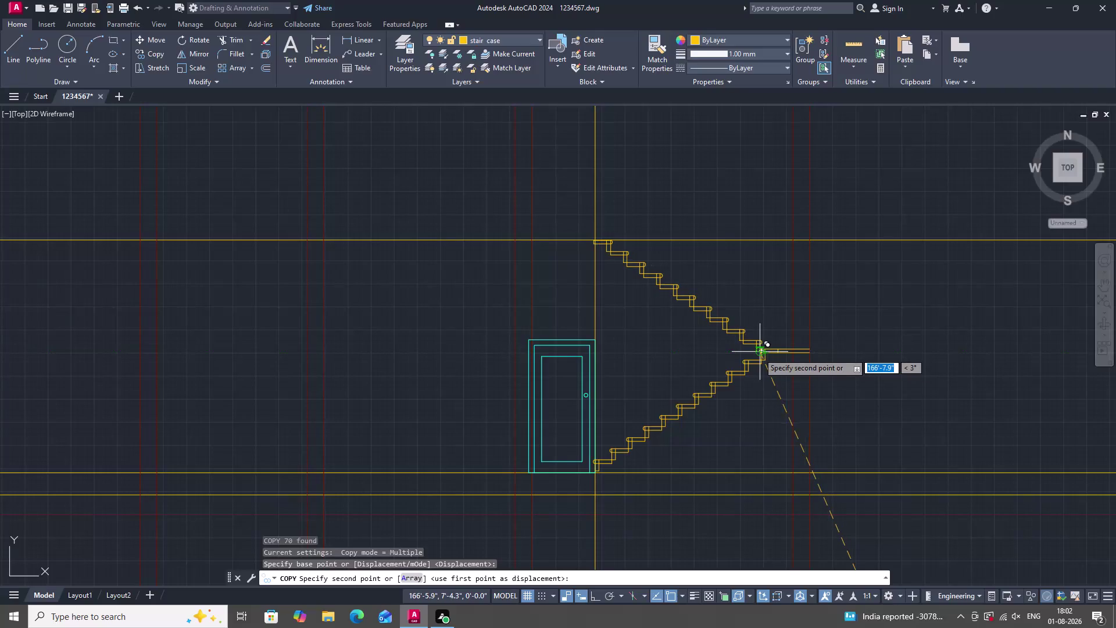
Place the copied stair steps at the landing center point and end the copy.
scroll(up, 3)
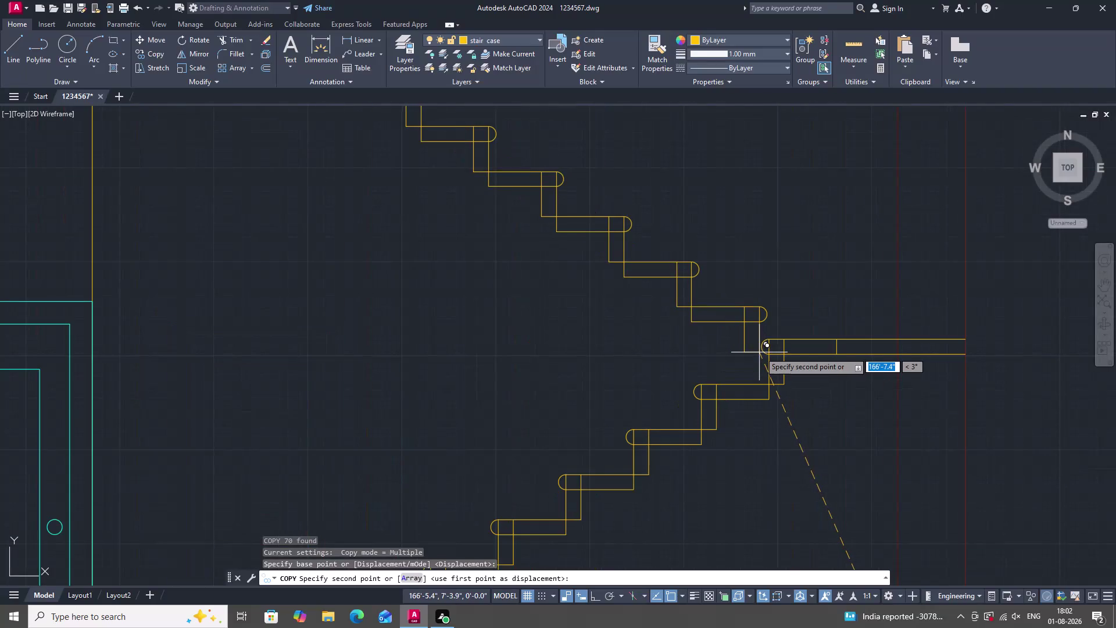
scroll(down, 3)
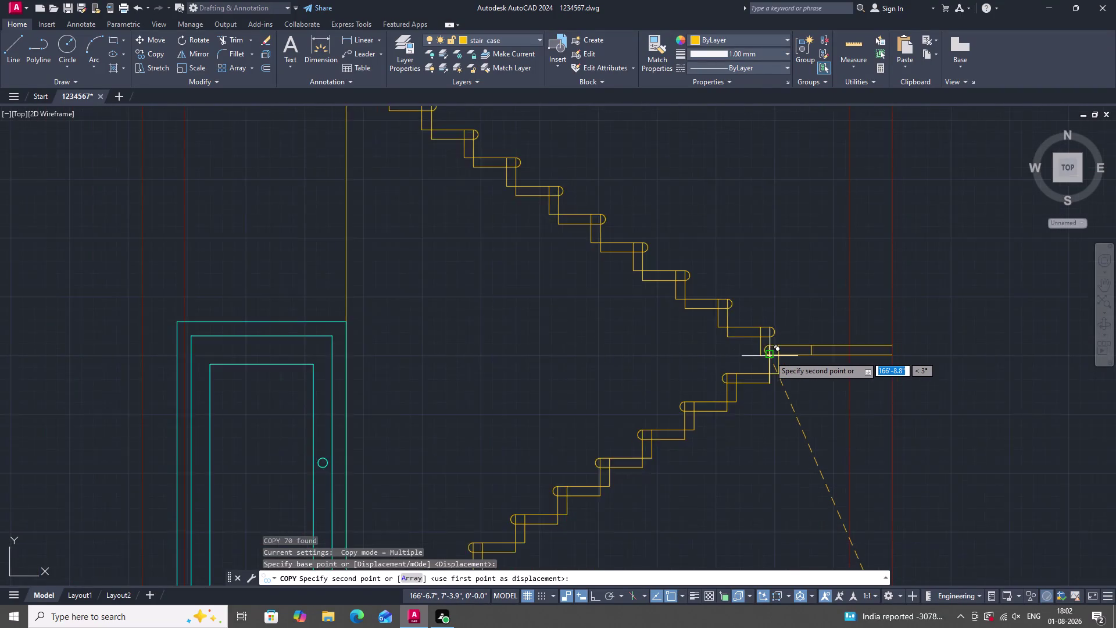
scroll(down, 3)
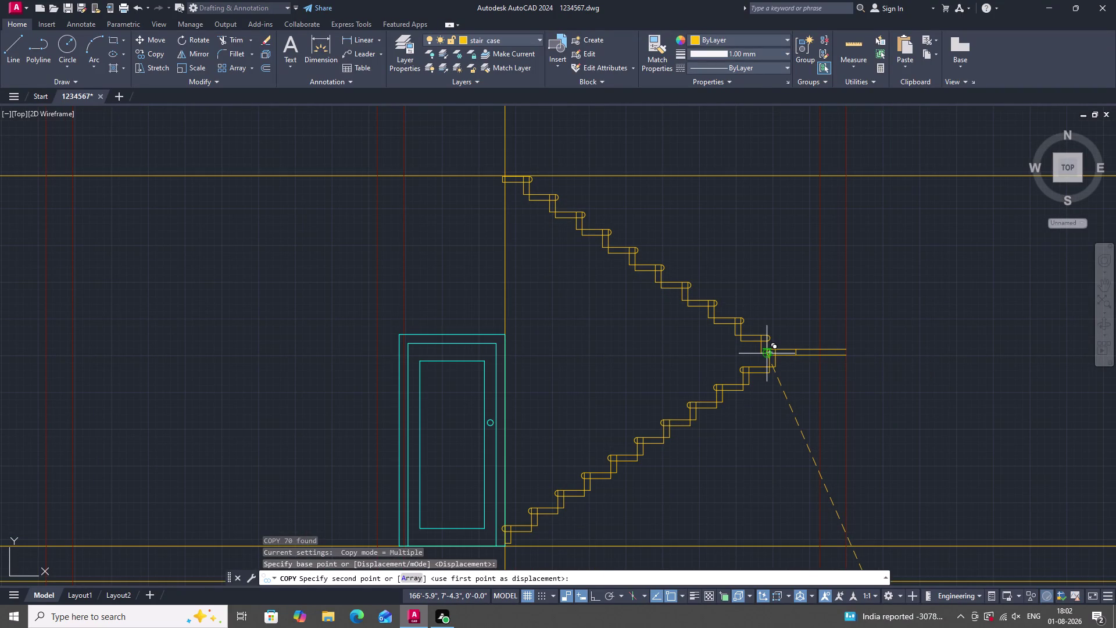
scroll(up, 3)
scroll(down, 3)
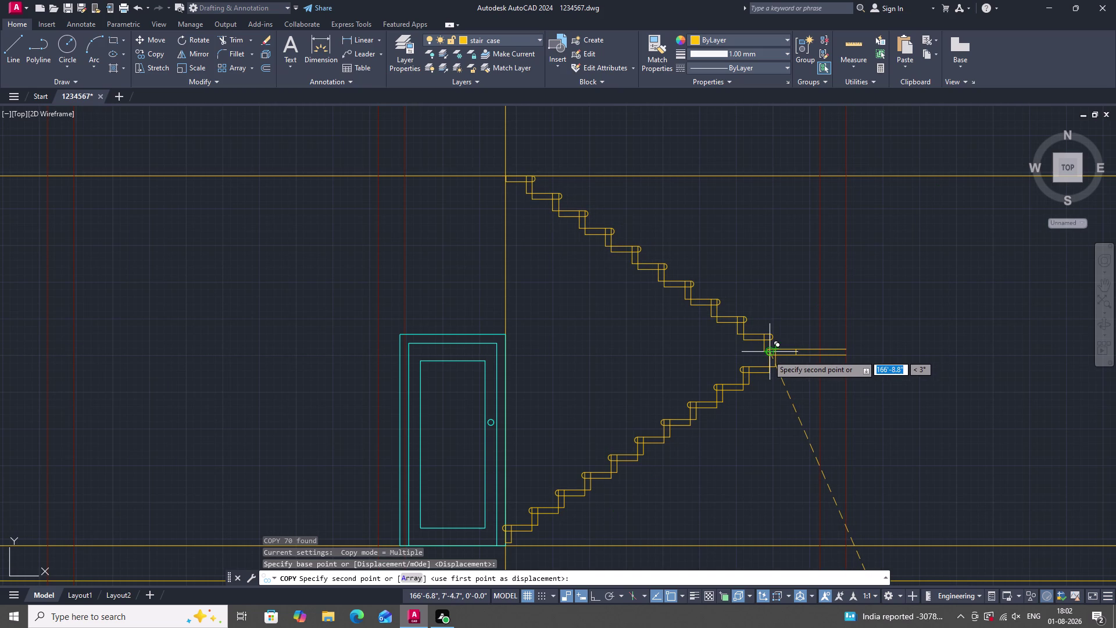
click(768, 355)
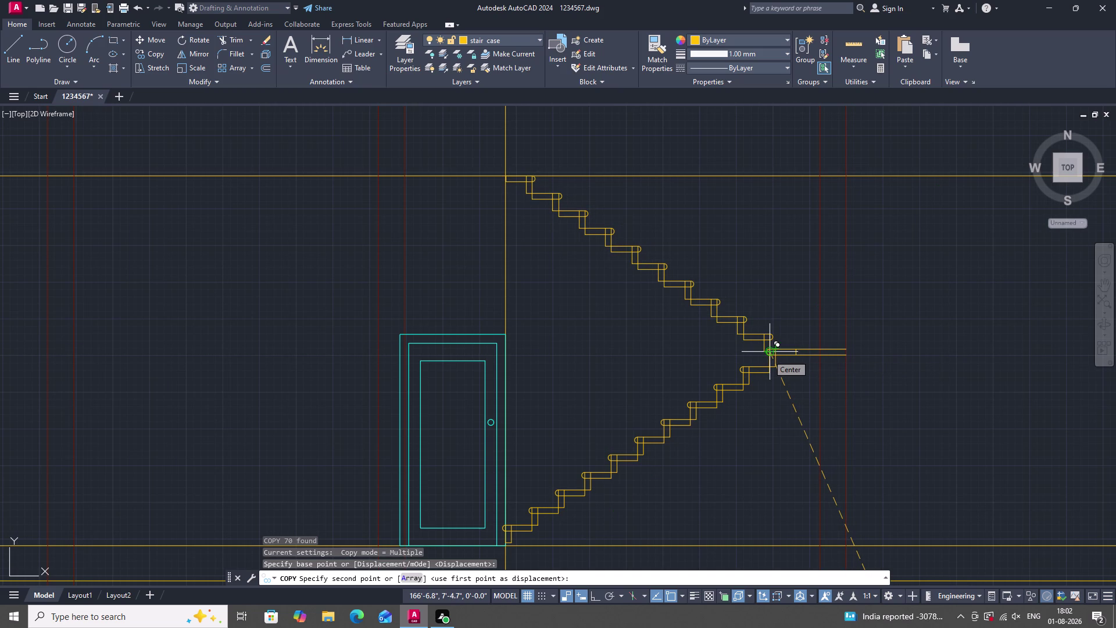
scroll(up, 3)
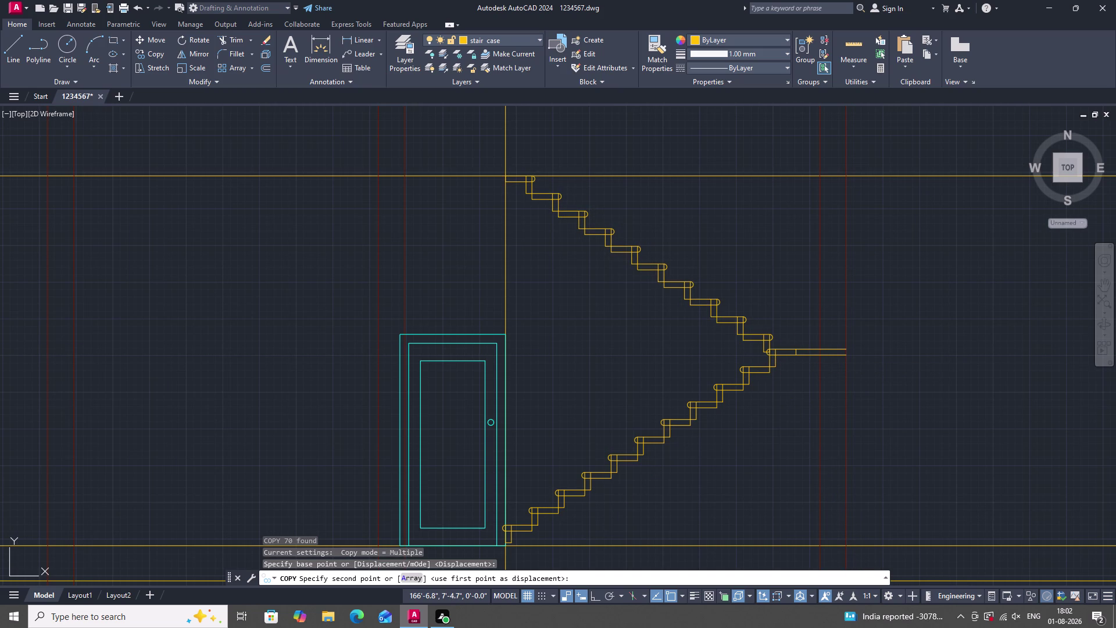
scroll(down, 3)
key(Escape)
scroll(down, 3)
scroll(up, 3)
scroll(down, 3)
scroll(down, 3)
scroll(down, 3)
scroll(down, 3)
scroll(down, 3)
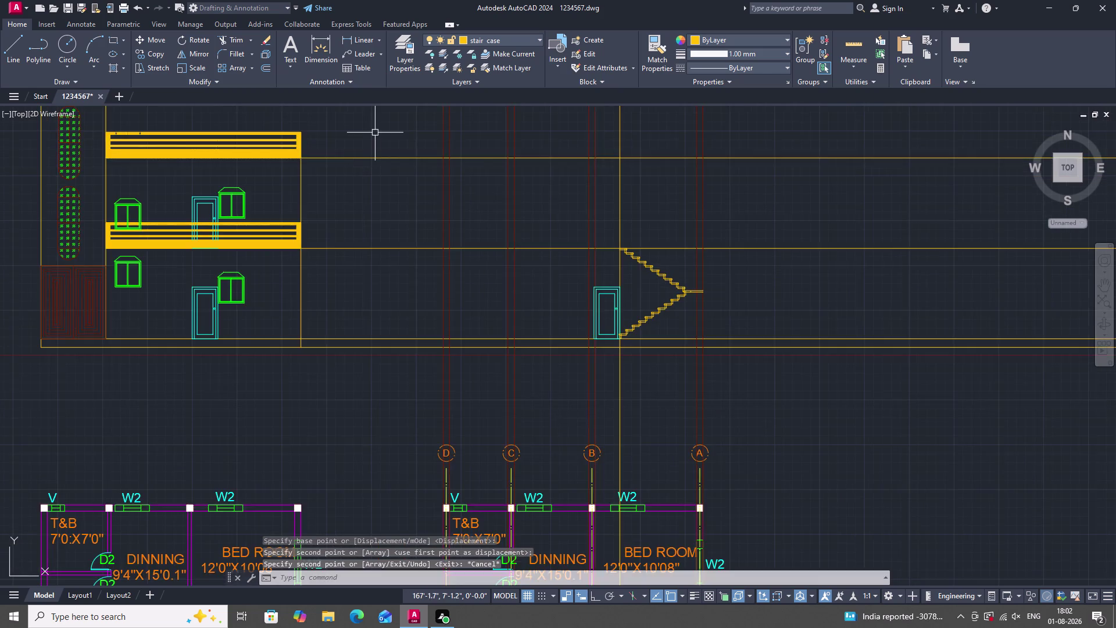
scroll(down, 3)
scroll(down, 3)
scroll(up, 3)
scroll(up, 3)
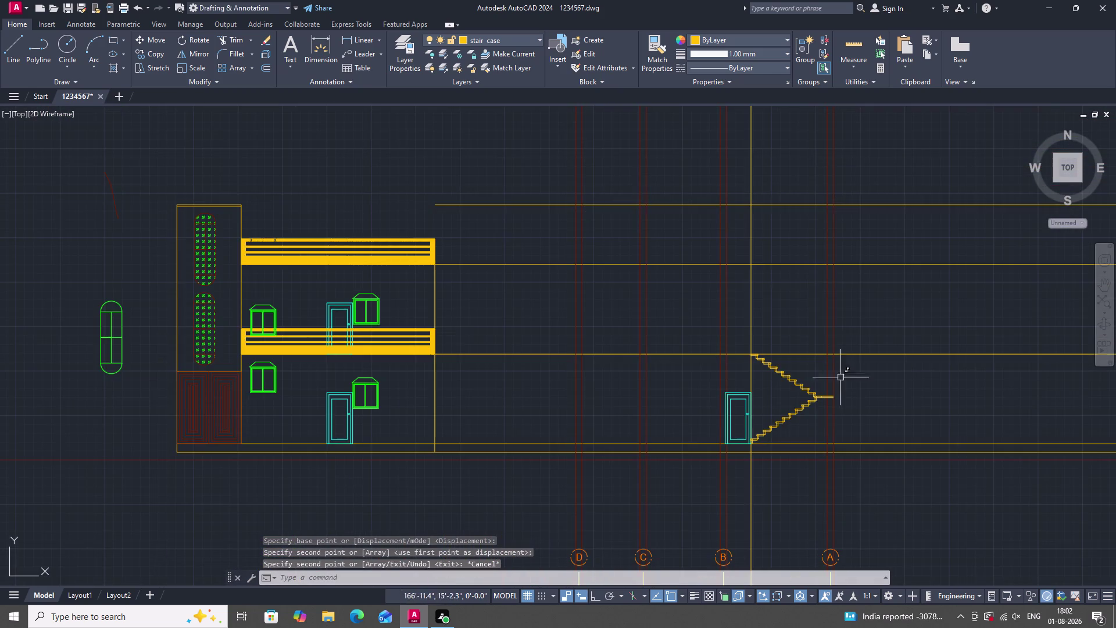
scroll(up, 3)
scroll(up, 3)
scroll(down, 3)
scroll(up, 3)
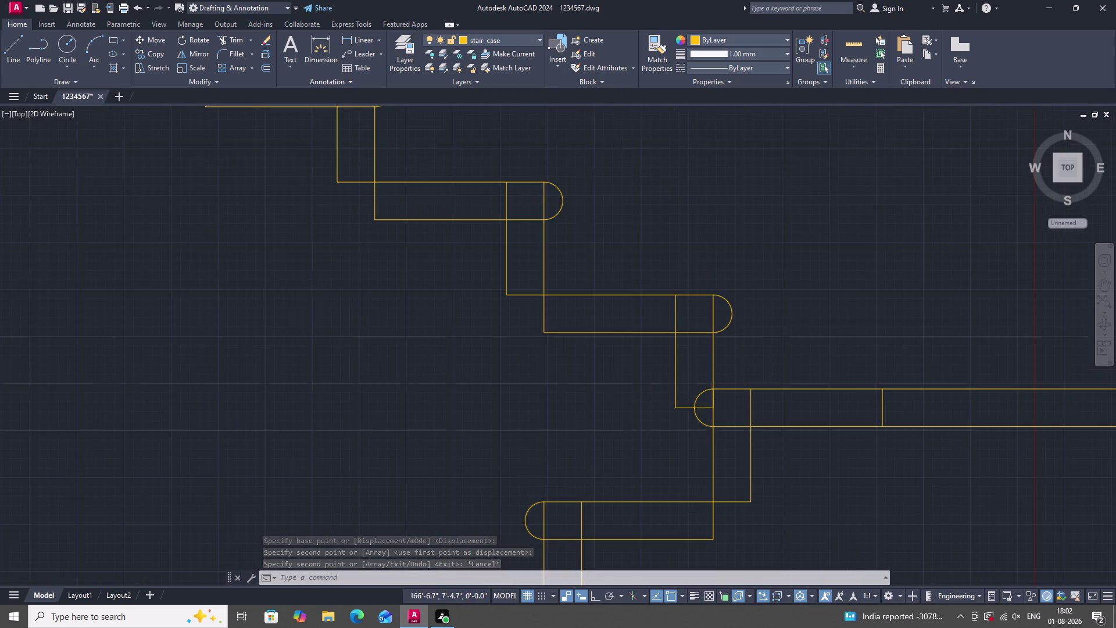
Trim the overlapping stair edges at the landing junction, partly with a fence.
key(r)
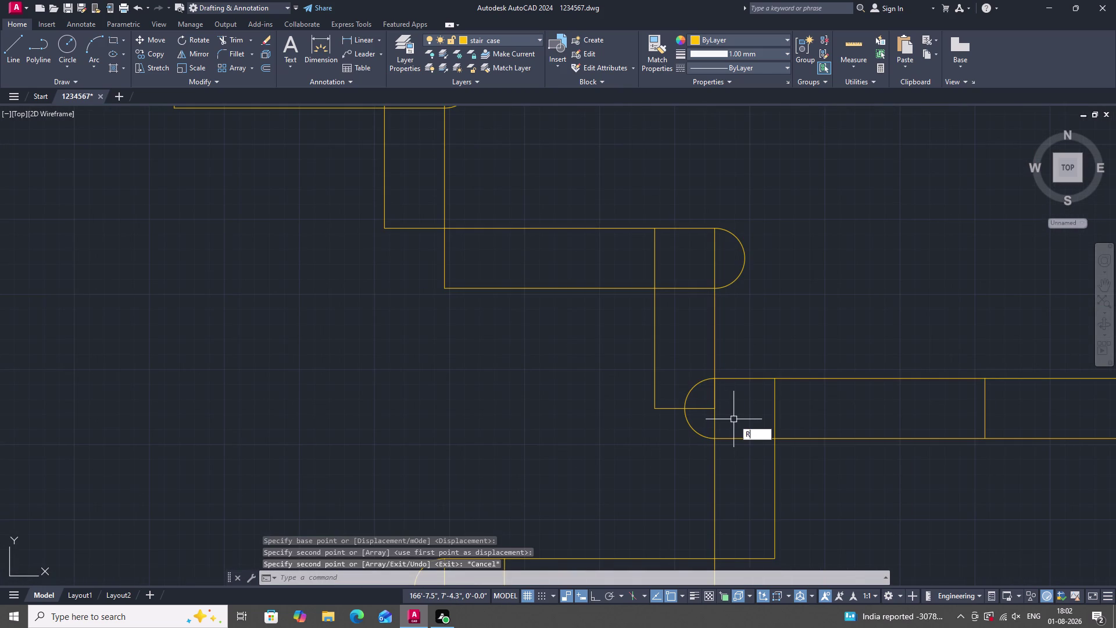
key(BackSpace)
text(TR)
key(space)
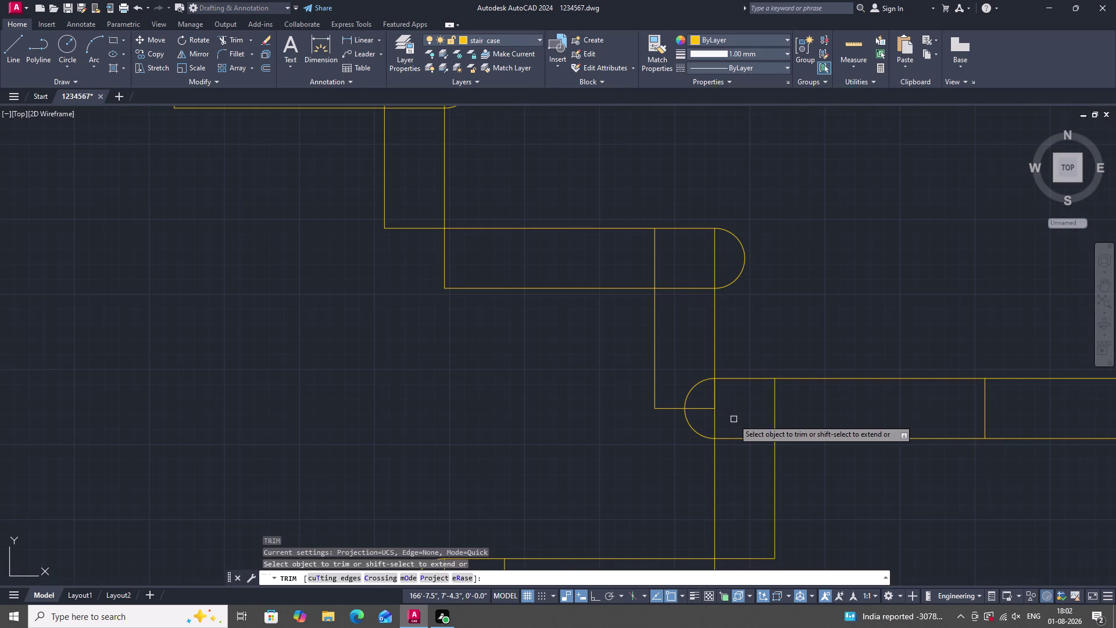
click(713, 411)
click(714, 404)
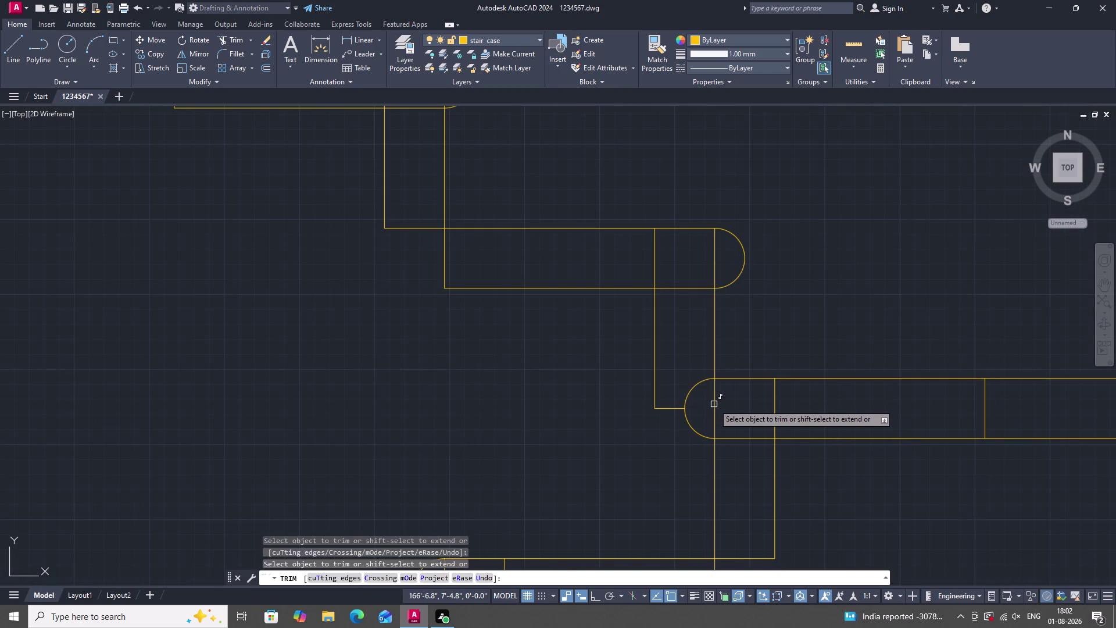
click(715, 410)
double_click(773, 413)
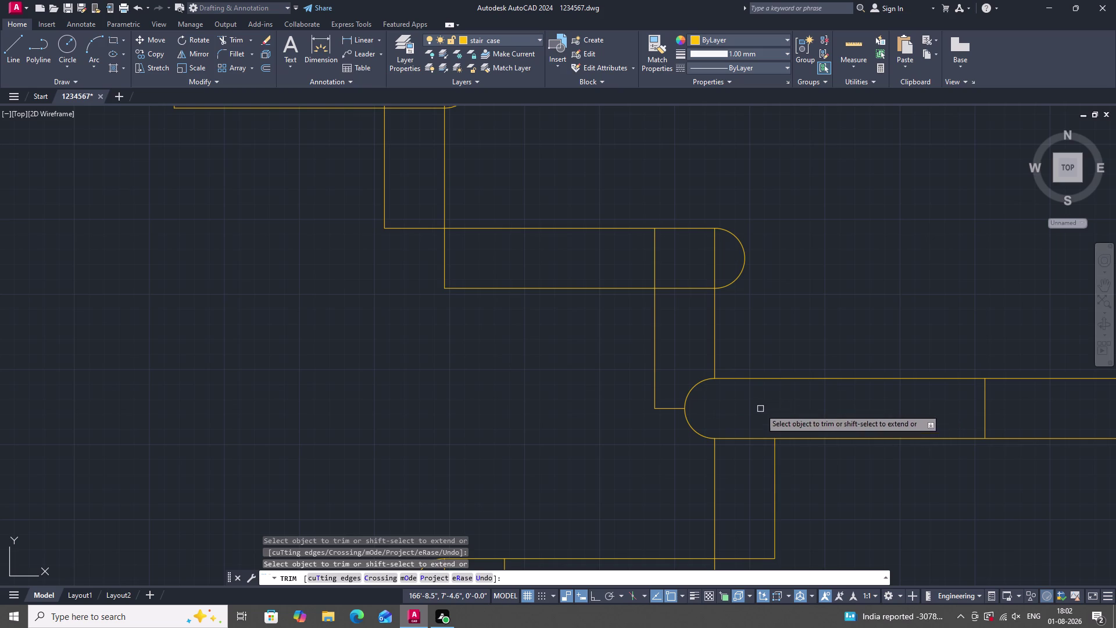
scroll(down, 3)
scroll(up, 3)
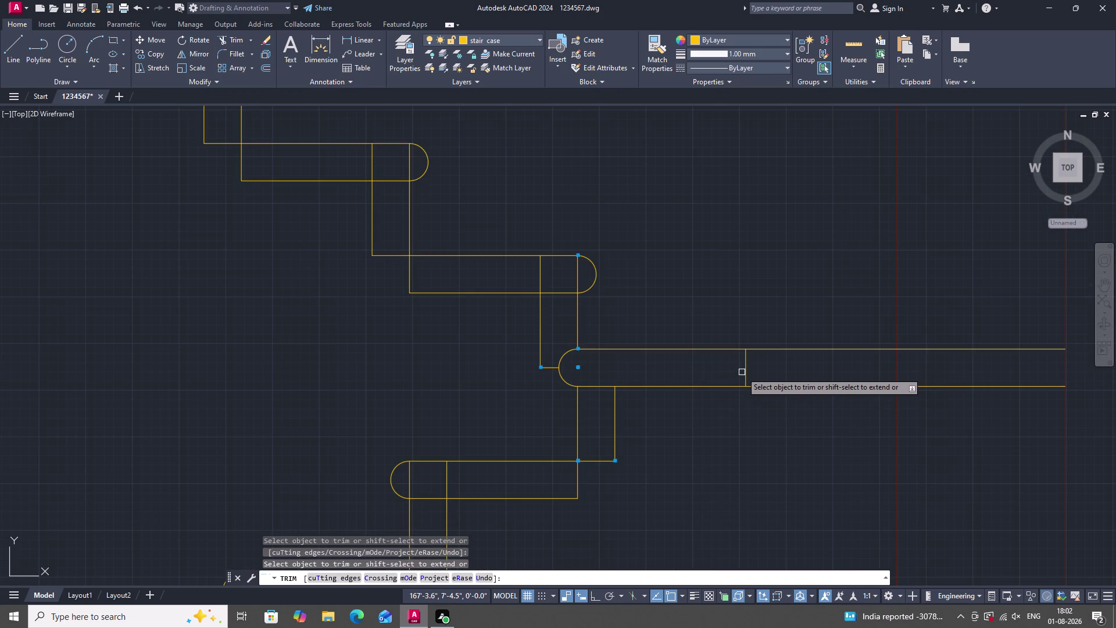
click(742, 372)
click(748, 372)
scroll(down, 3)
scroll(up, 3)
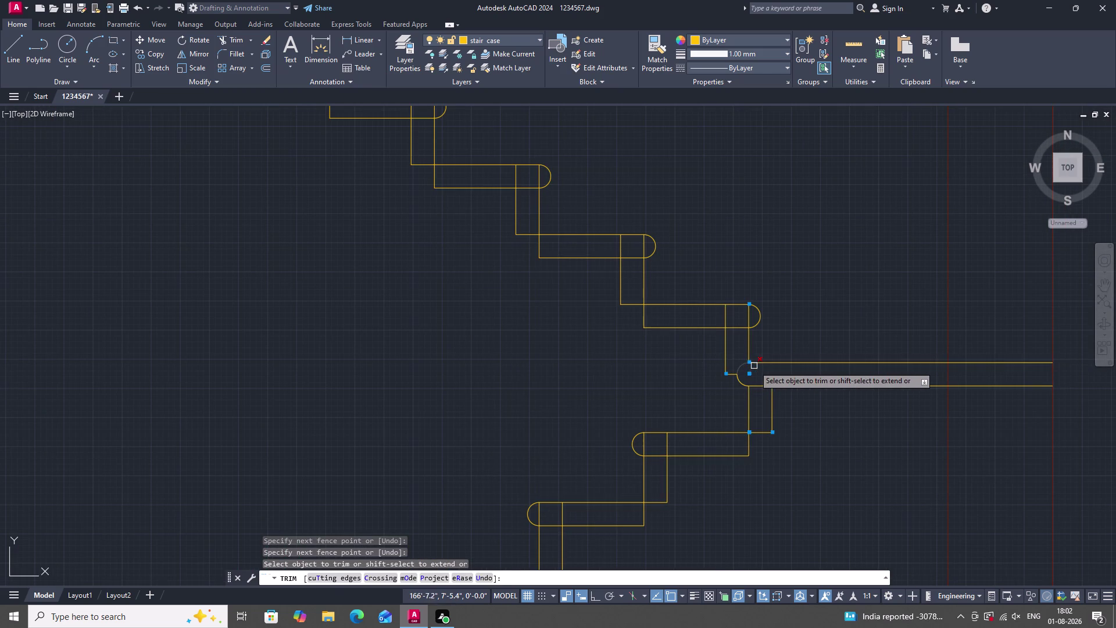
key(Escape)
Extend the riser line down to meet the landing.
text(E)
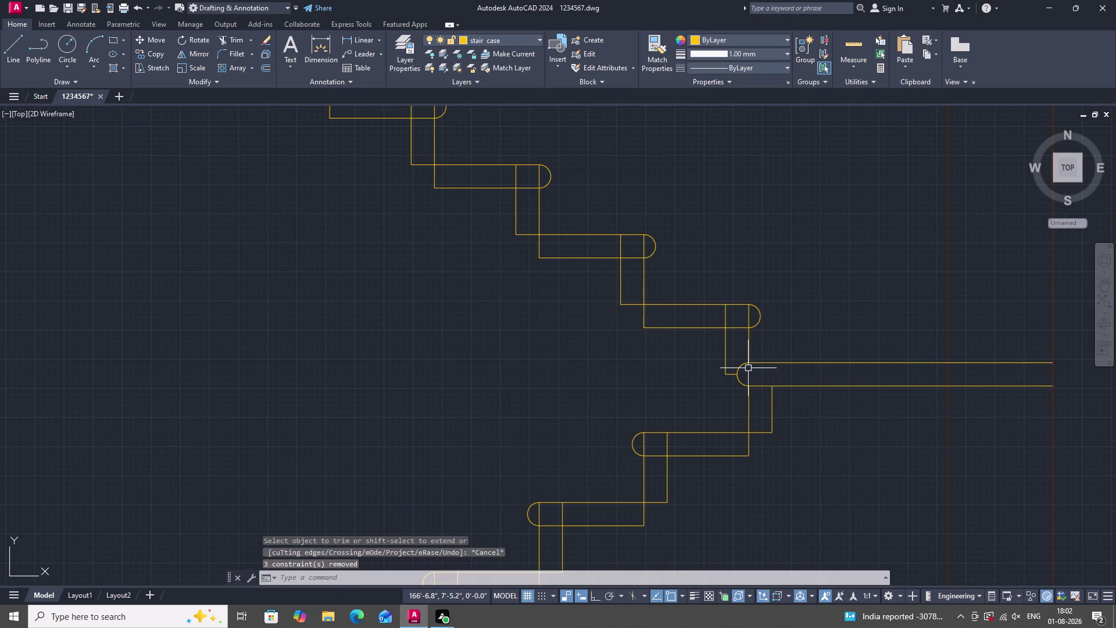
text(X)
key(space)
click(748, 357)
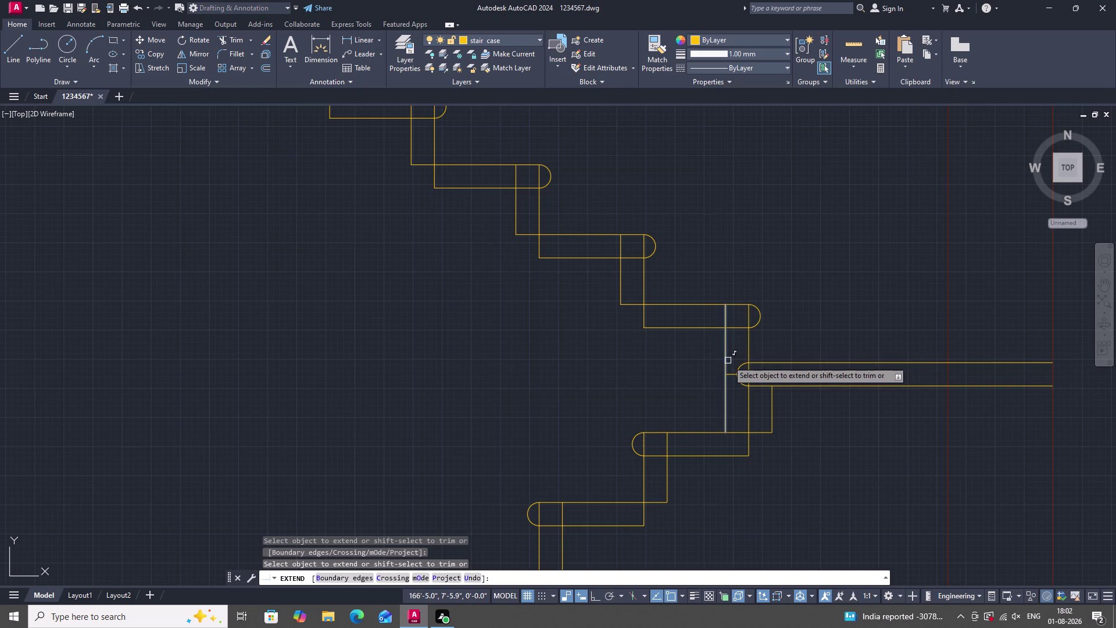
key(Escape)
scroll(down, 3)
scroll(up, 3)
scroll(down, 3)
scroll(up, 3)
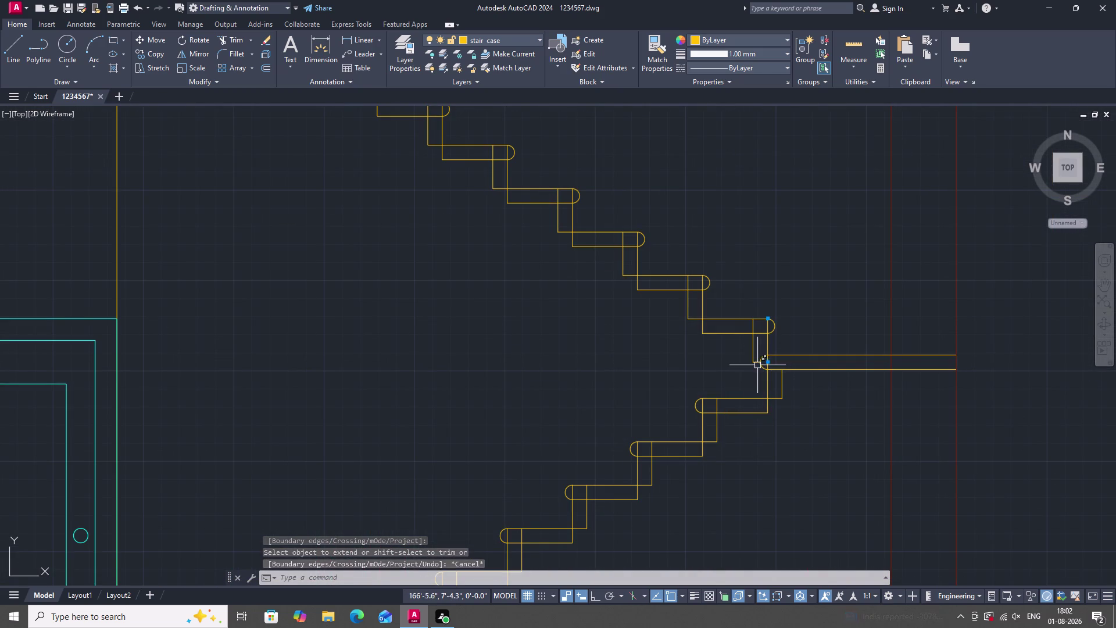
scroll(up, 3)
scroll(down, 3)
scroll(up, 3)
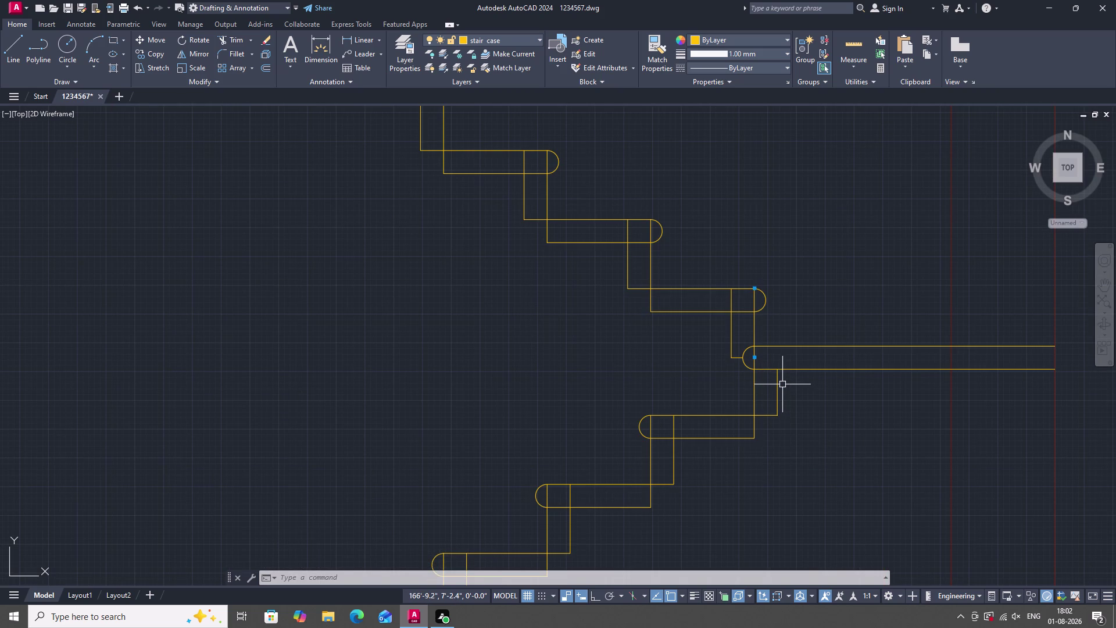
text(L)
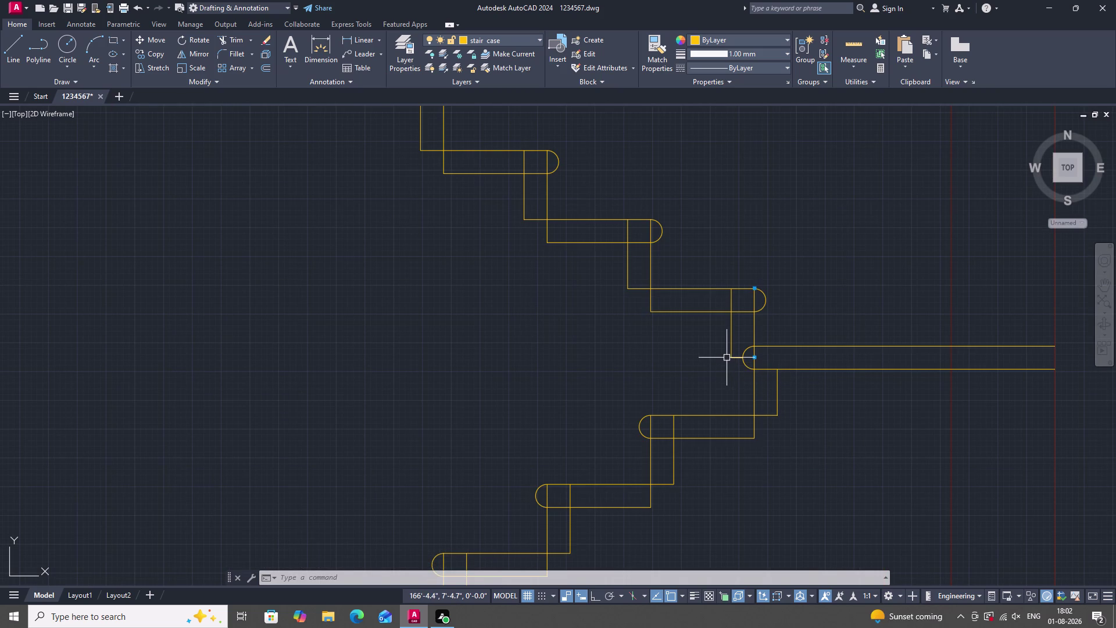
key(space)
Draw a short horizontal line with Ortho closing the gap beneath the landing nosing.
drag(735, 357, 734, 368)
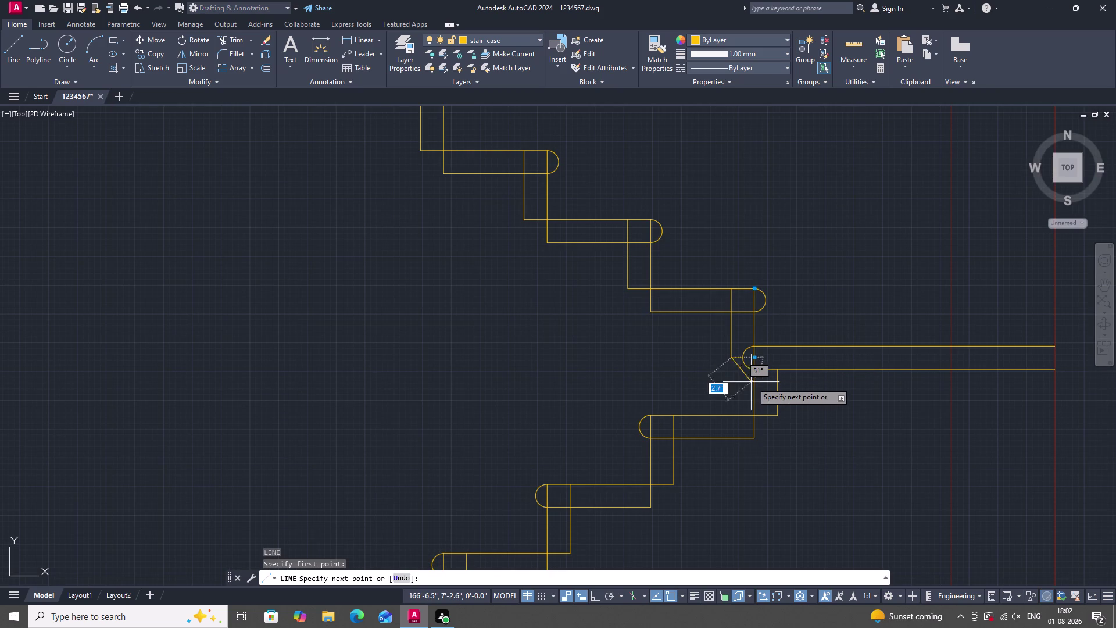
scroll(up, 3)
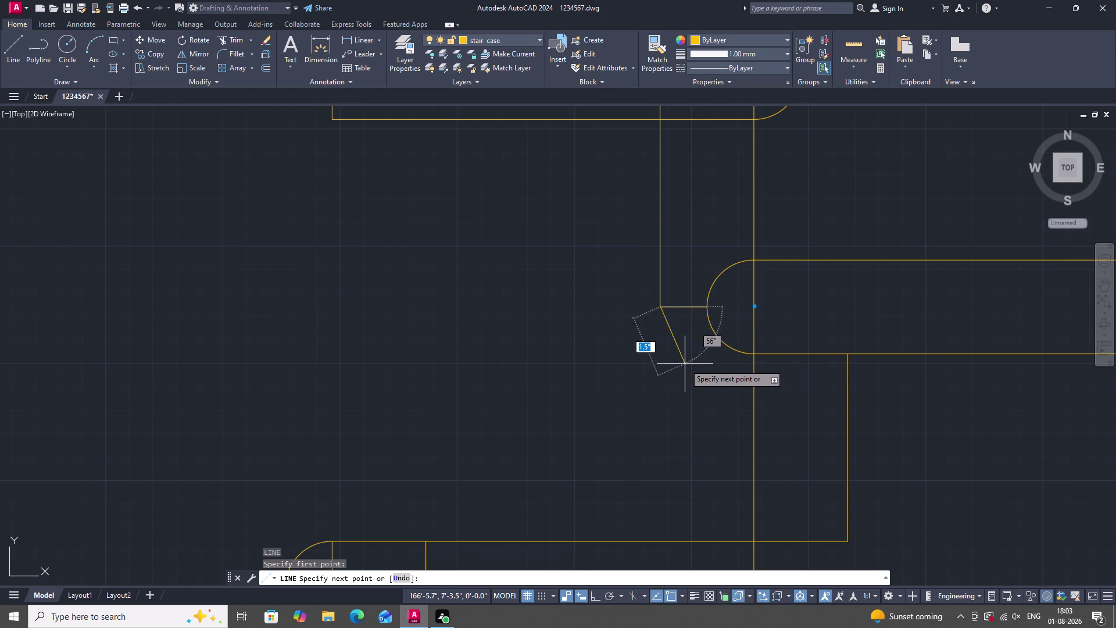
key(F8)
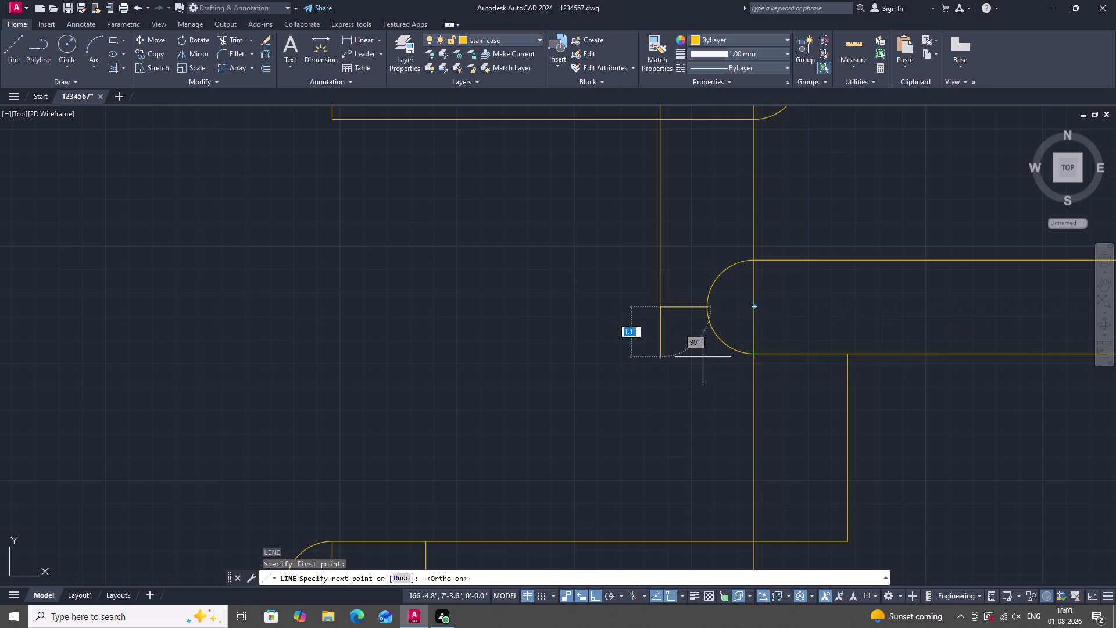
click(660, 354)
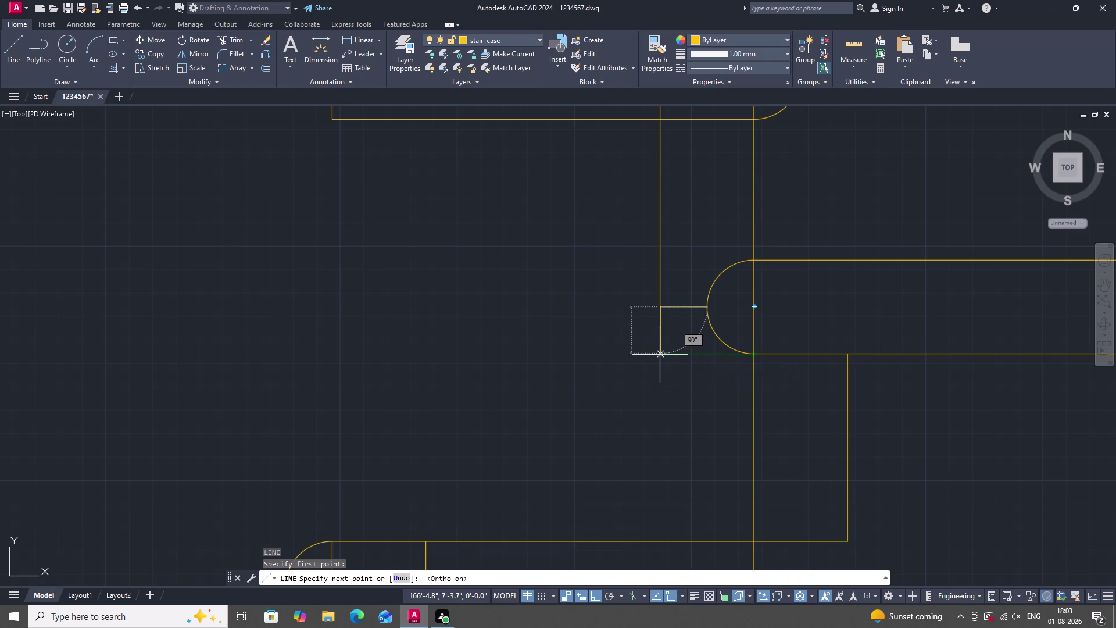
click(755, 358)
scroll(down, 3)
key(Escape)
scroll(down, 3)
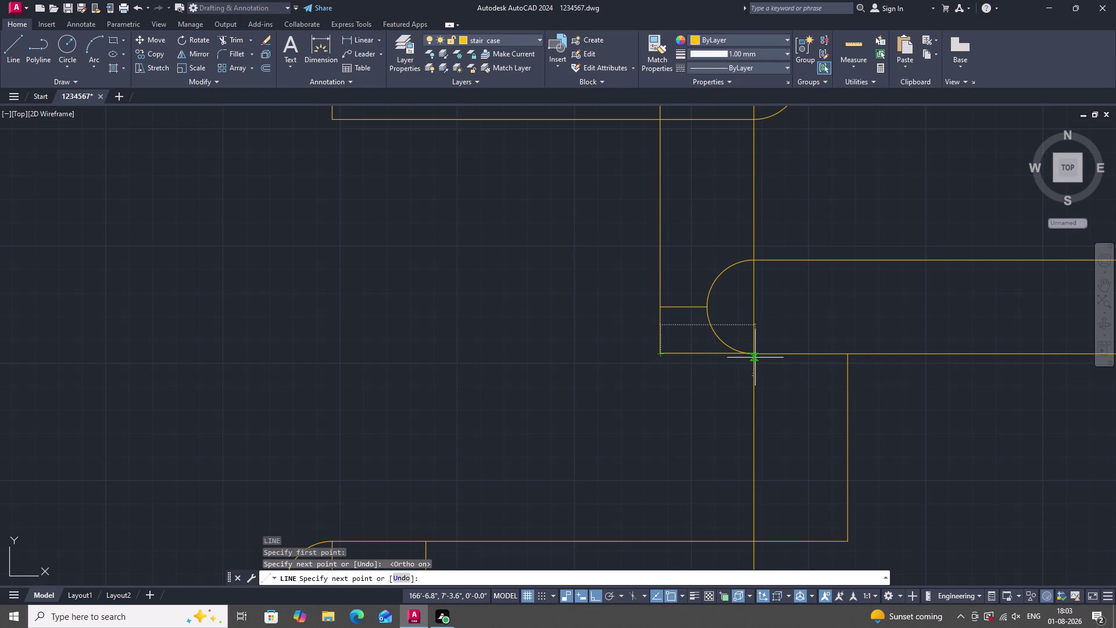
key(Escape)
scroll(down, 3)
scroll(up, 3)
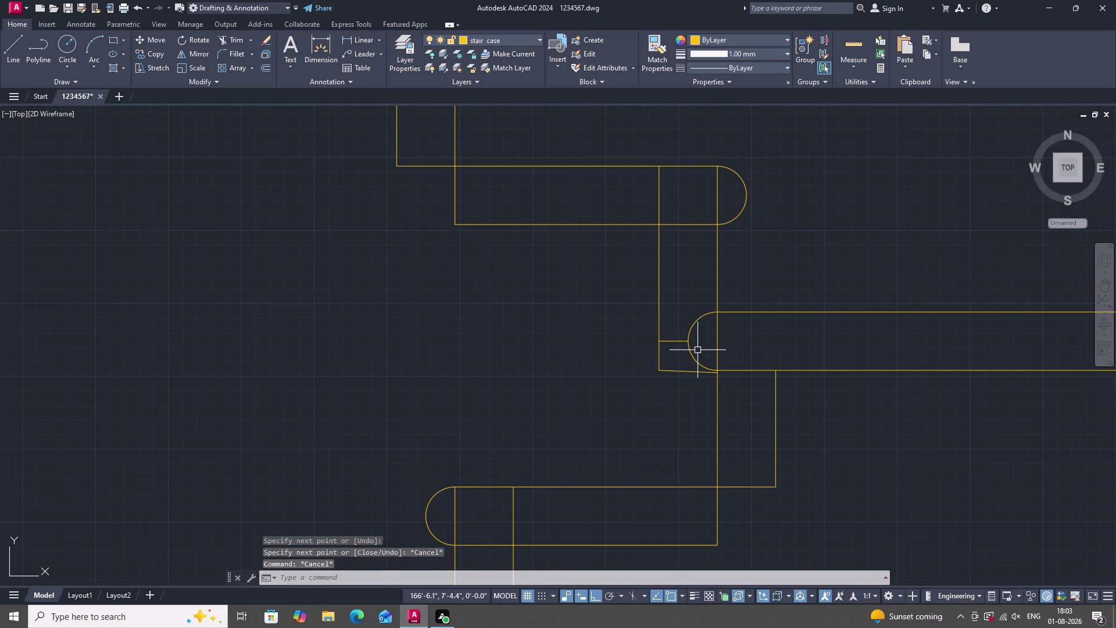
Trim the nosing arc and leftover short segments at the landing junction.
text(TR)
key(space)
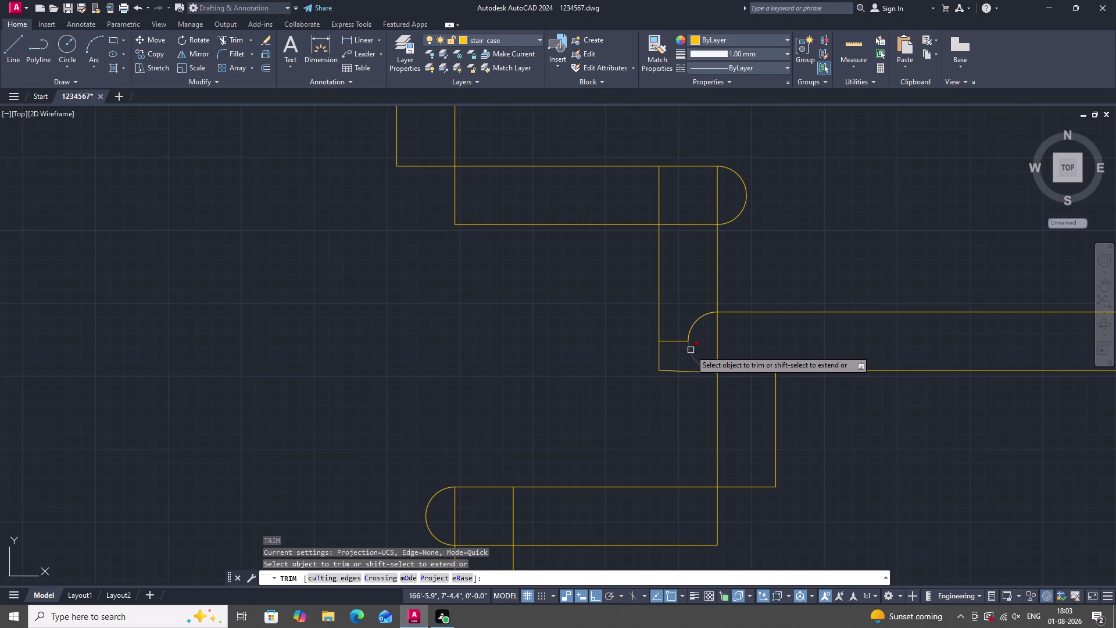
double_click(690, 350)
click(684, 343)
click(689, 332)
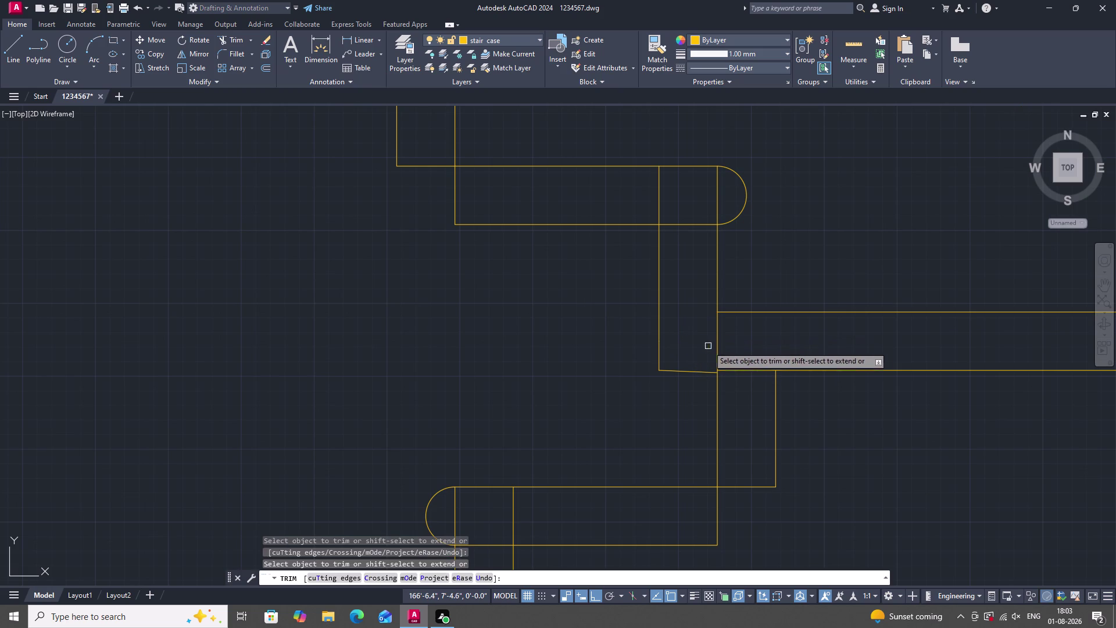
scroll(down, 3)
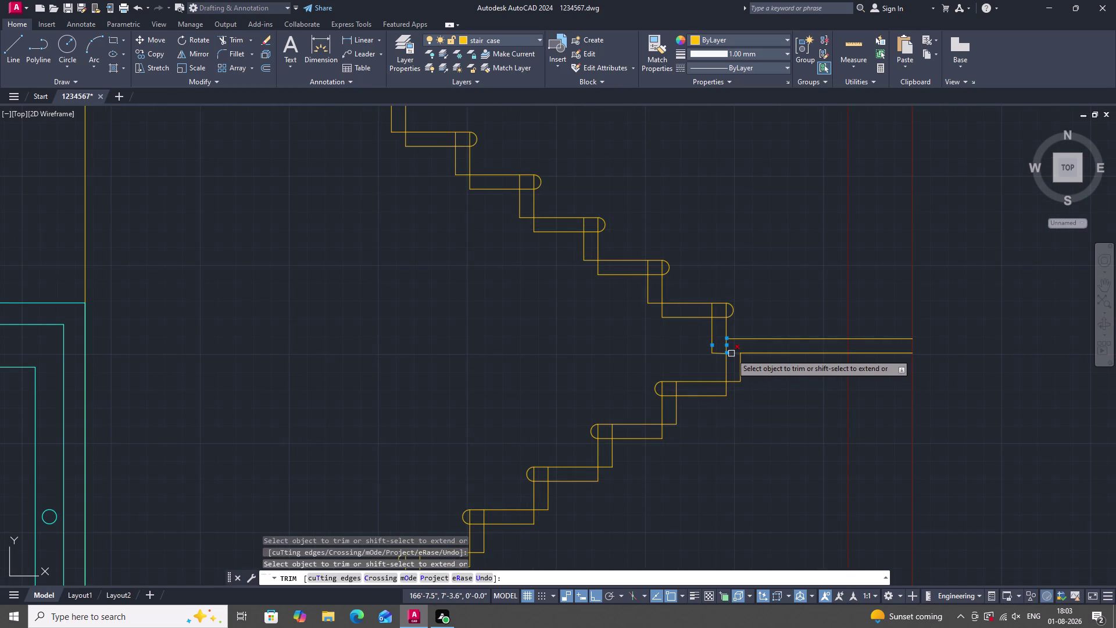
scroll(up, 3)
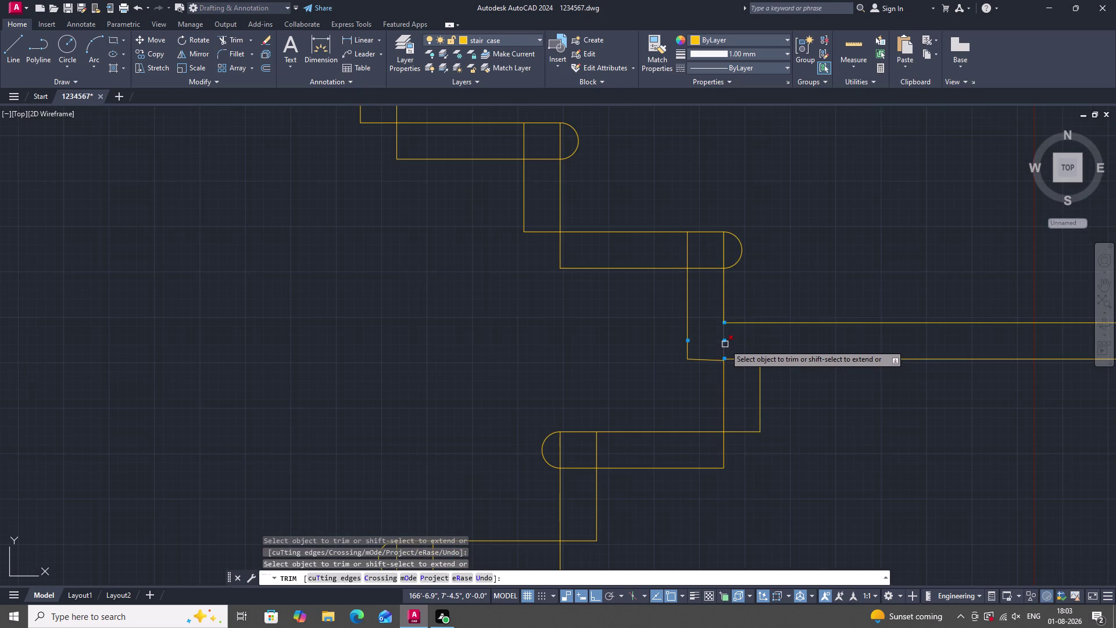
scroll(down, 3)
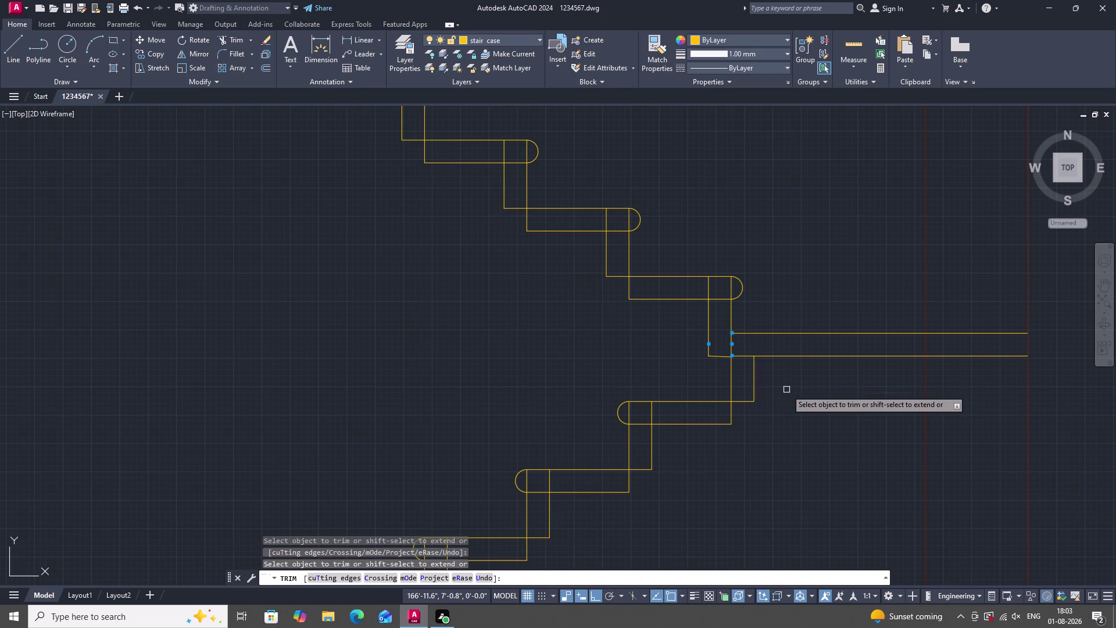
scroll(down, 3)
key(Escape)
scroll(down, 3)
scroll(up, 3)
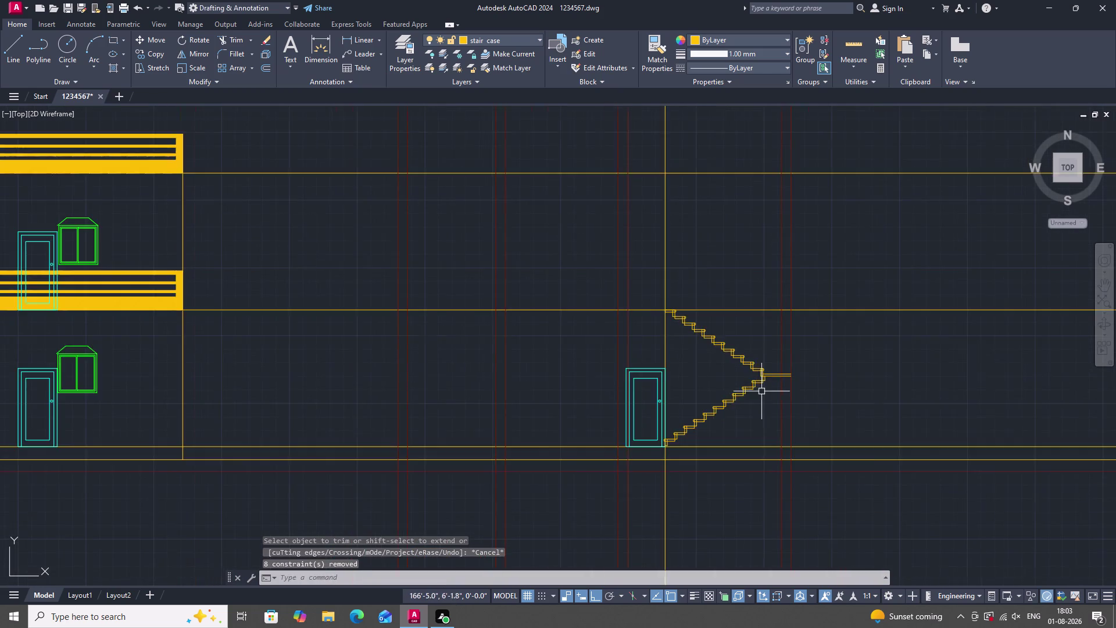
scroll(up, 3)
scroll(up, 3)
scroll(down, 3)
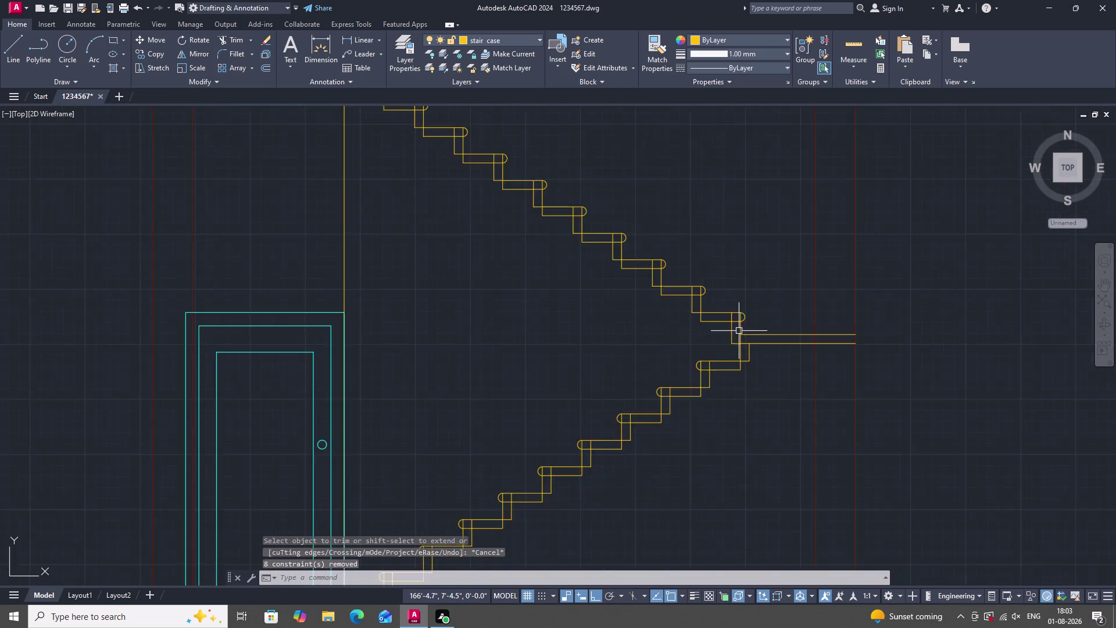
scroll(up, 3)
Erase the vertical and horizontal stub lines at the landing.
click(713, 340)
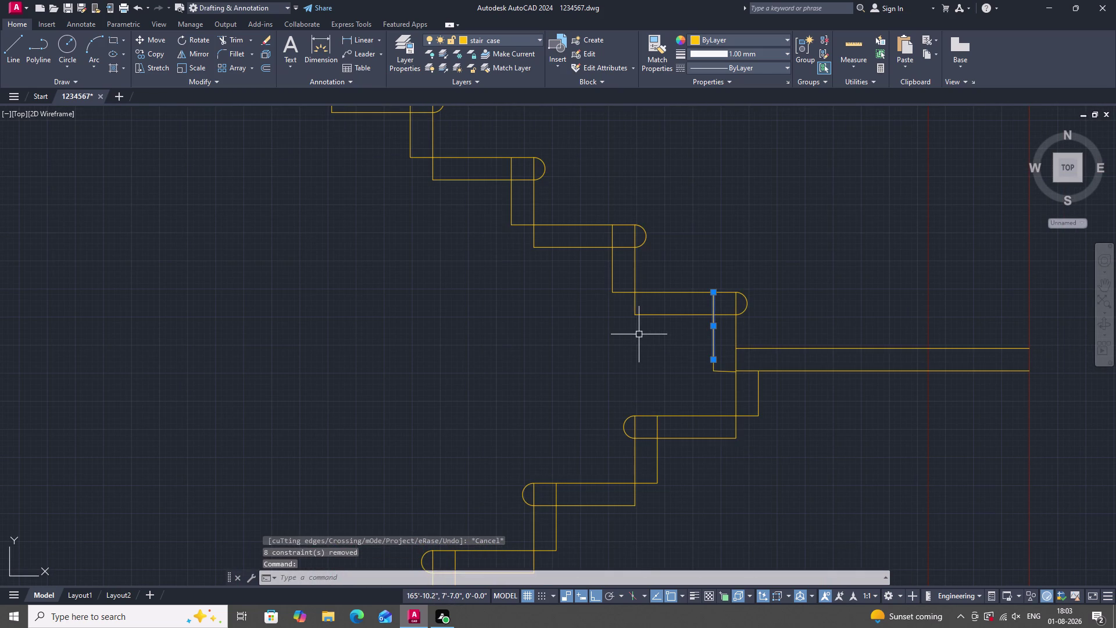
right_click(639, 335)
click(673, 127)
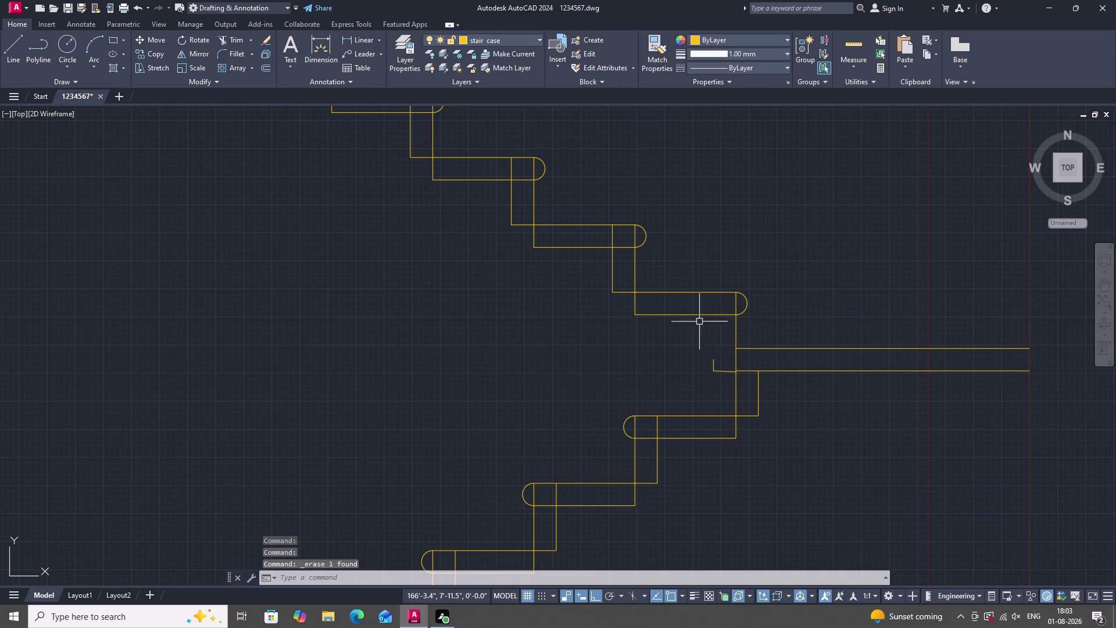
click(718, 368)
right_click(656, 346)
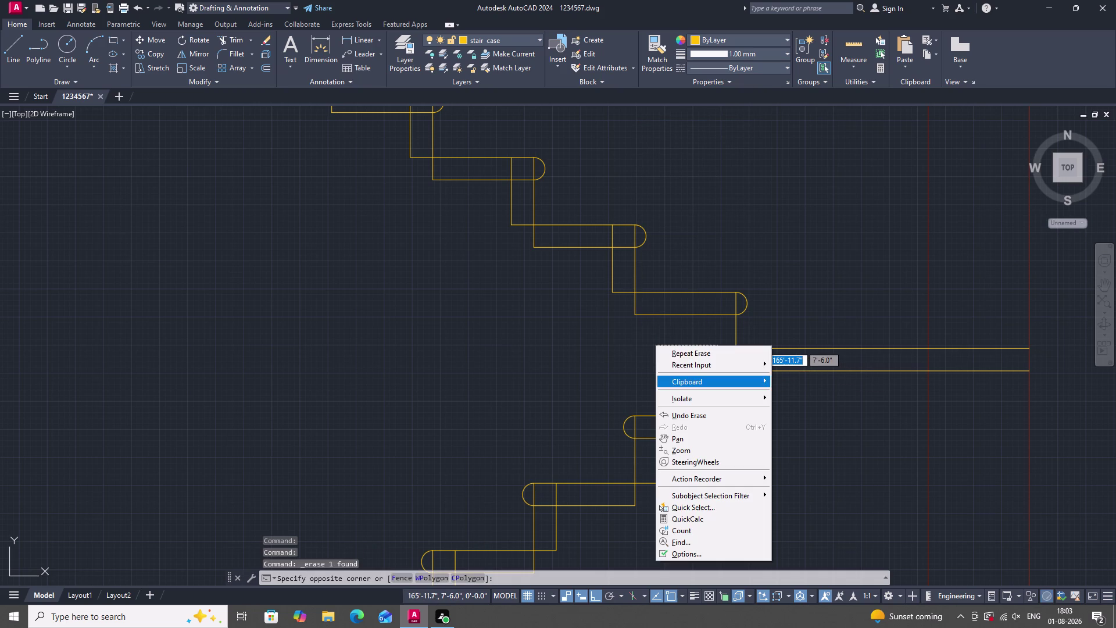
click(601, 338)
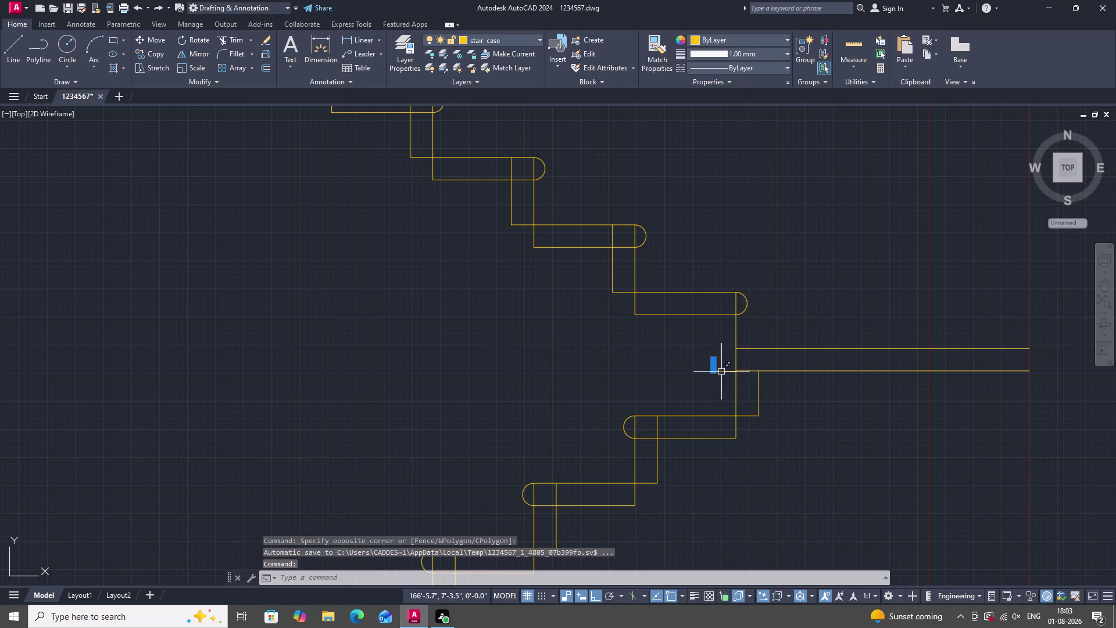
right_click(629, 321)
click(668, 390)
click(725, 372)
right_click(644, 358)
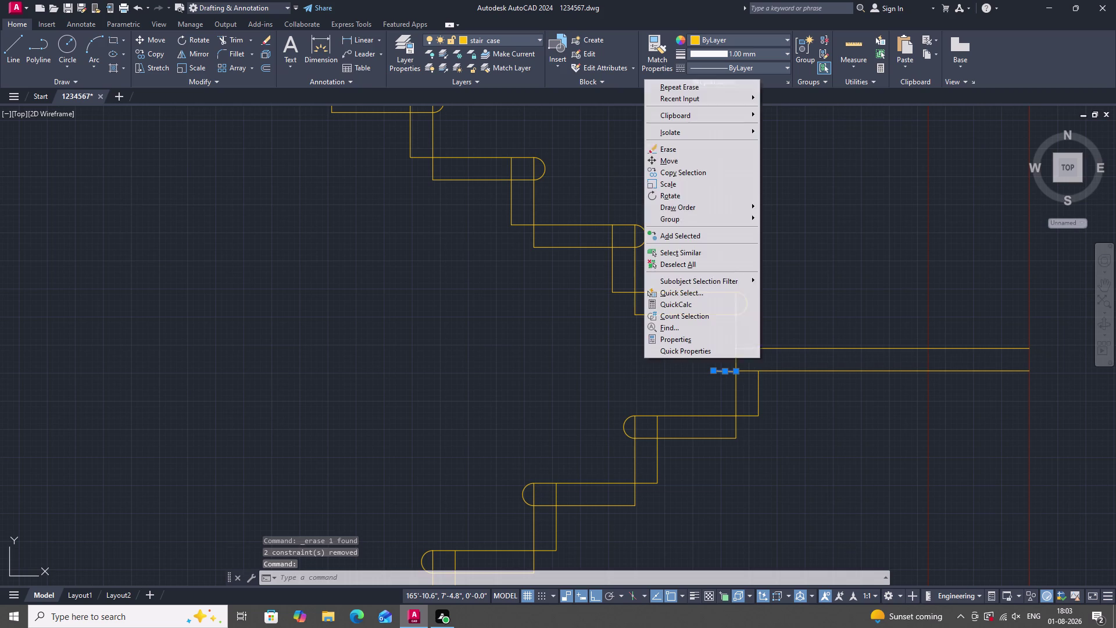
double_click(692, 153)
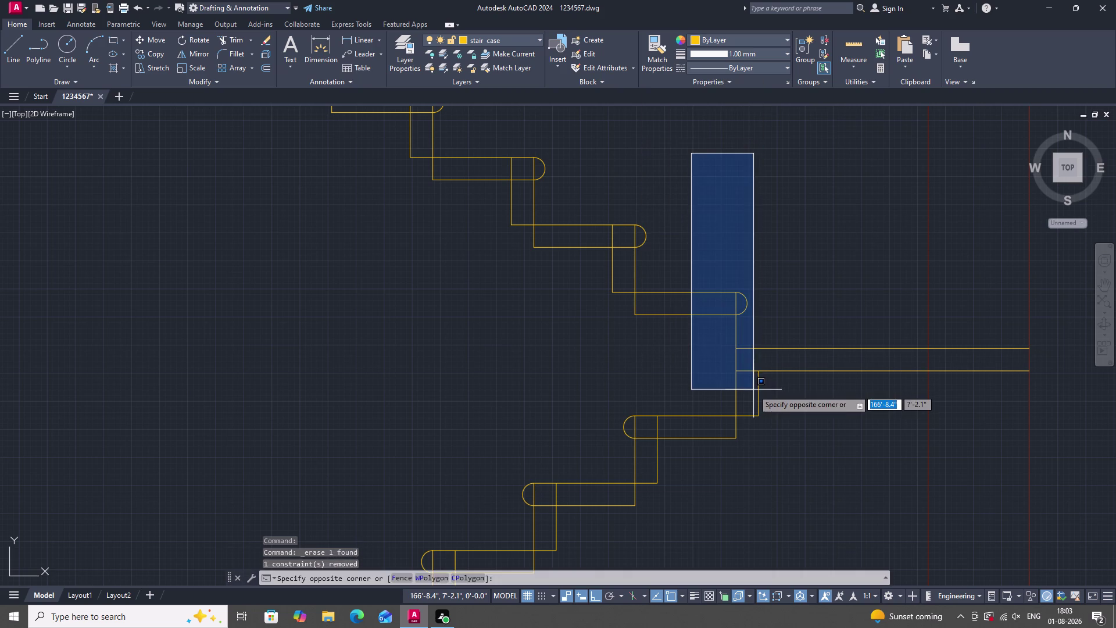
click(650, 351)
key(Escape)
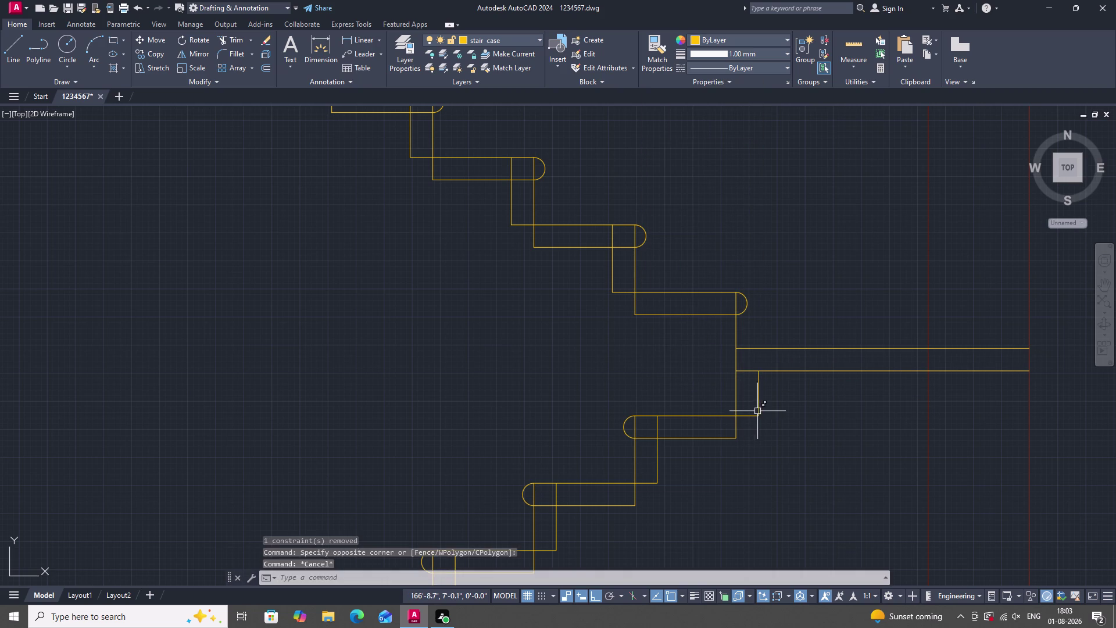
Erase the two remaining stubs below the landing, cancelling an accidental Move.
drag(758, 408, 758, 418)
key(Escape)
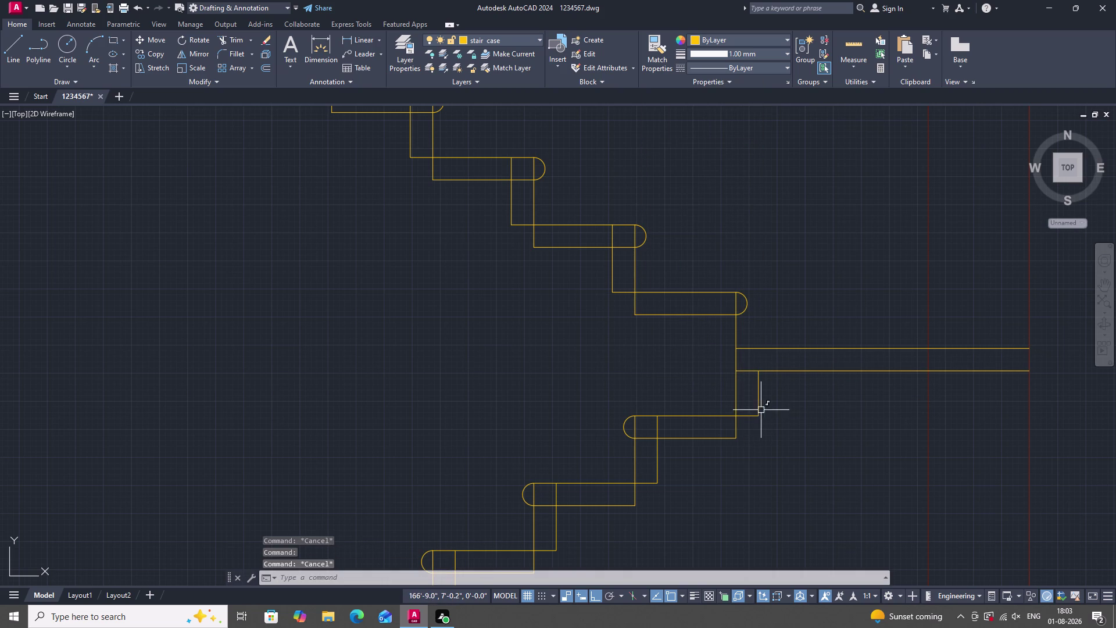
click(759, 427)
click(752, 401)
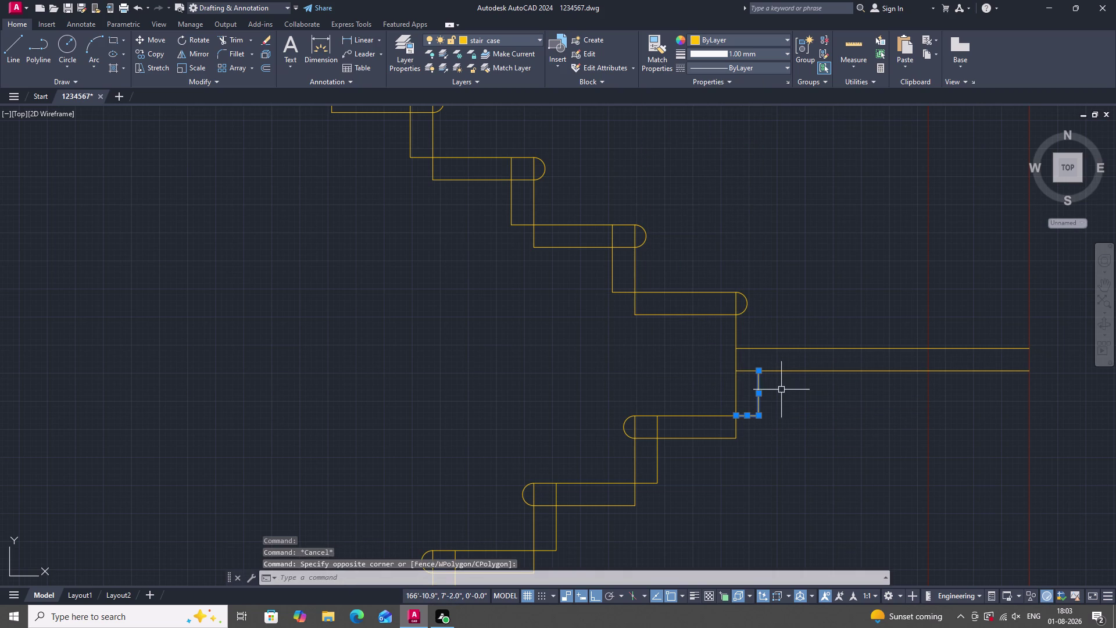
right_click(775, 268)
click(807, 348)
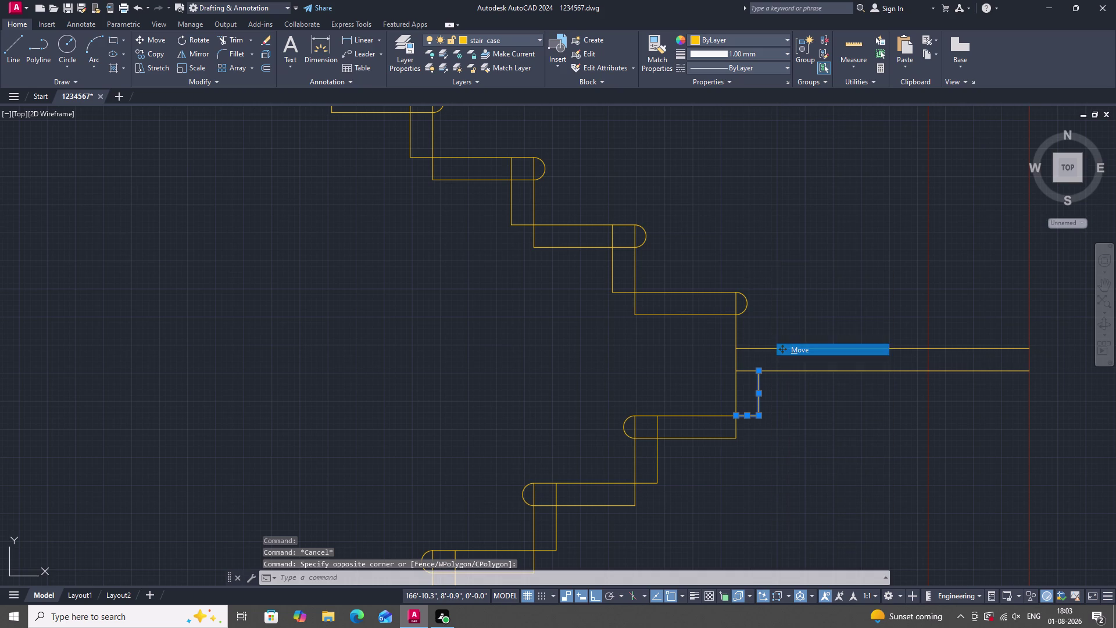
key(Escape)
click(784, 432)
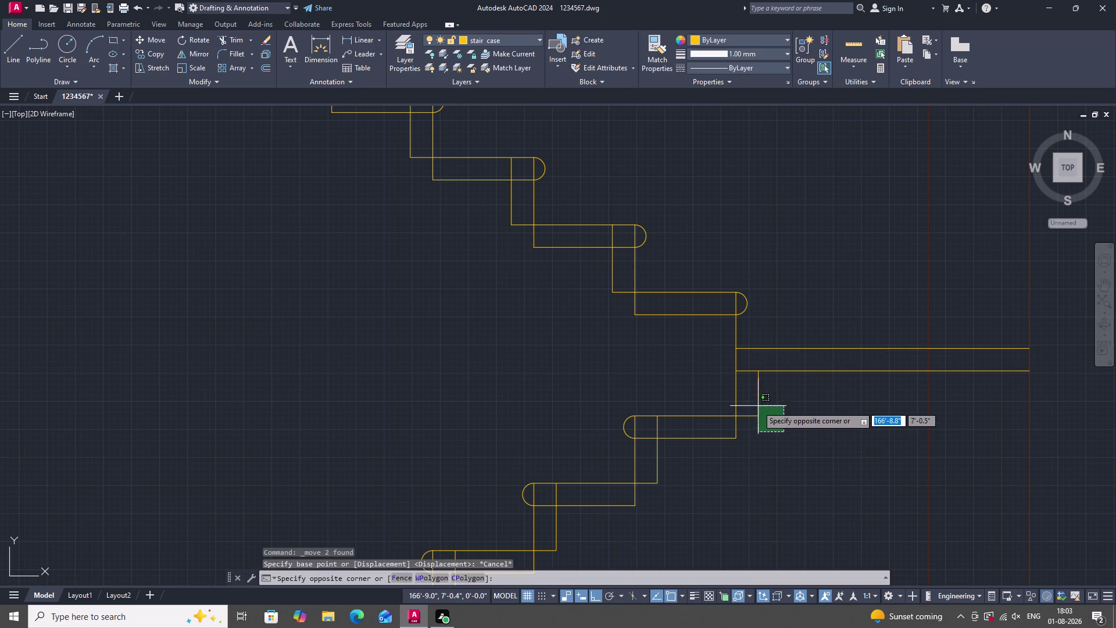
click(753, 402)
right_click(784, 280)
click(820, 347)
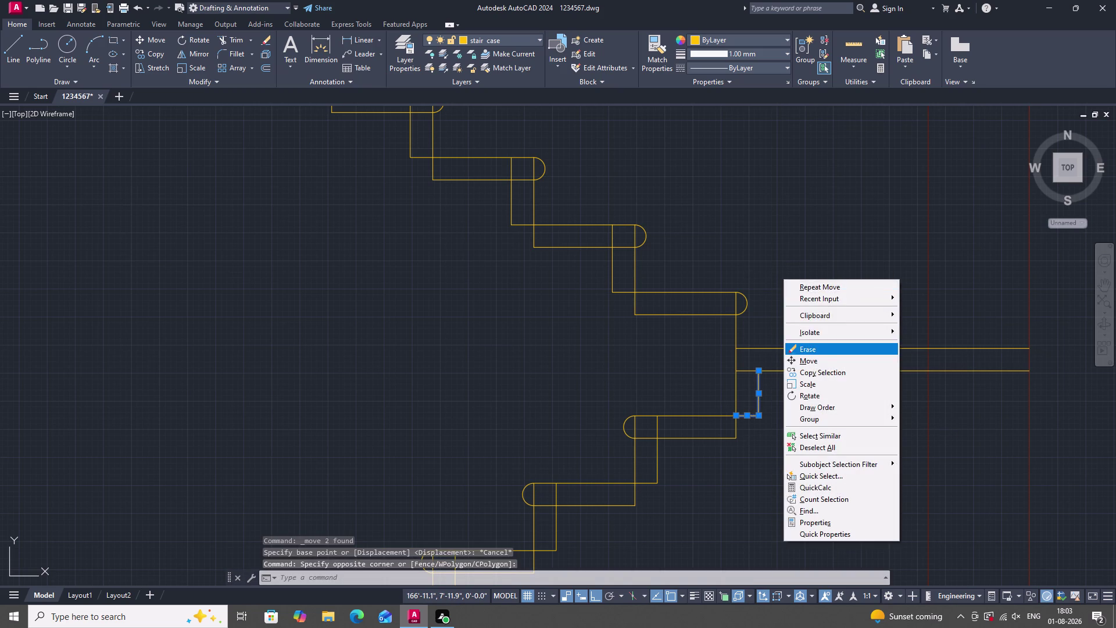
scroll(down, 3)
scroll(down, 3)
scroll(up, 3)
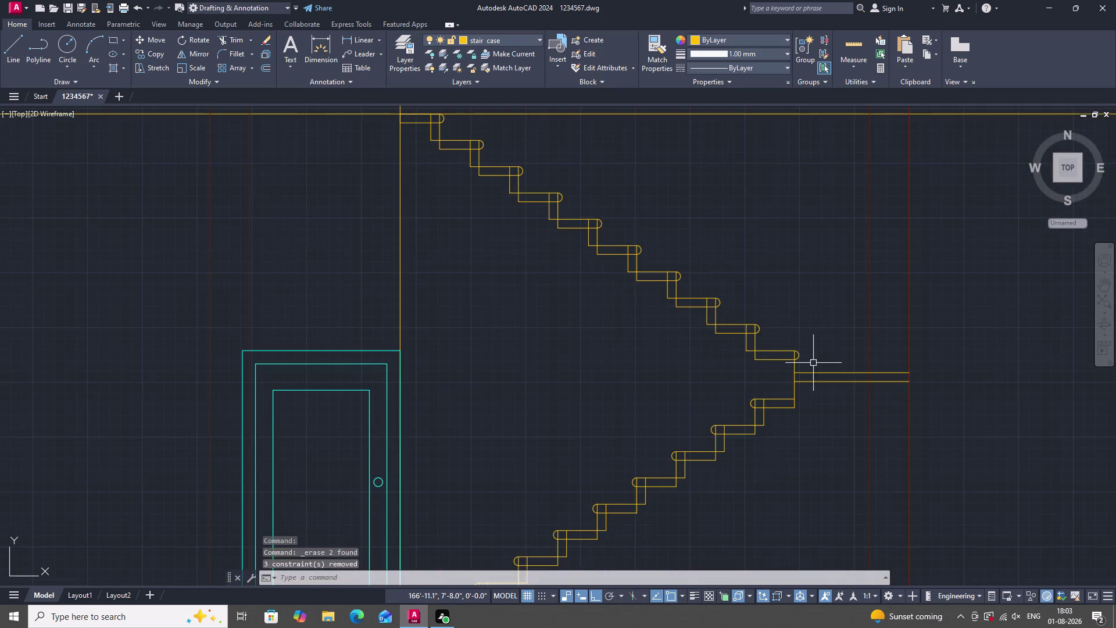
Window-select the whole V-shaped double stair flight, 141 objects.
scroll(up, 3)
scroll(down, 3)
scroll(up, 3)
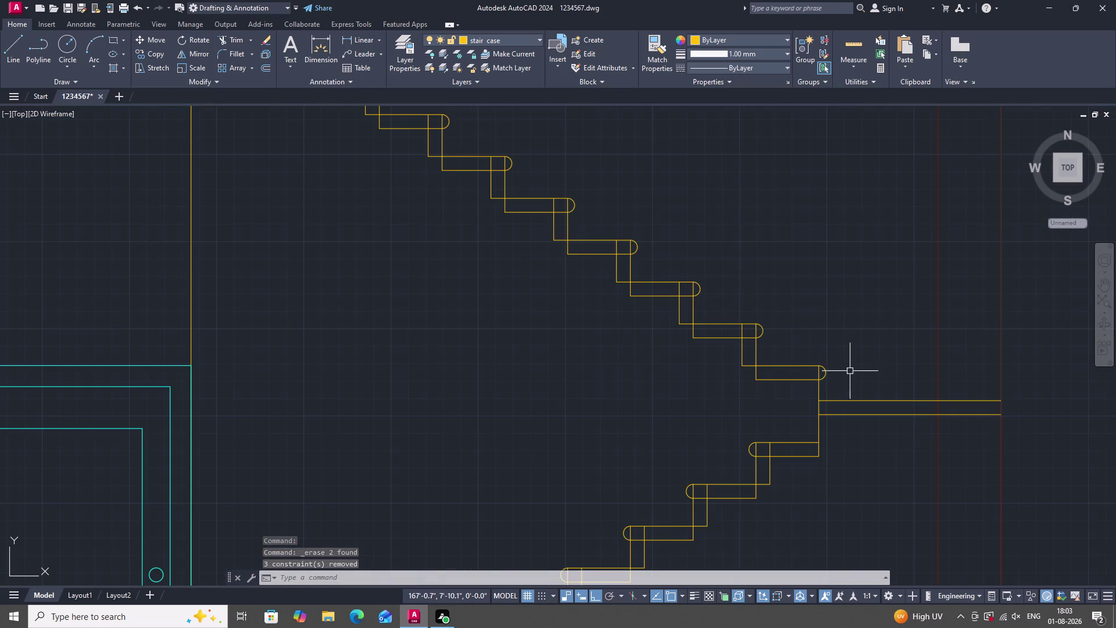
scroll(up, 3)
scroll(down, 3)
scroll(down, 3)
scroll(down, 3)
scroll(up, 3)
scroll(down, 3)
scroll(up, 3)
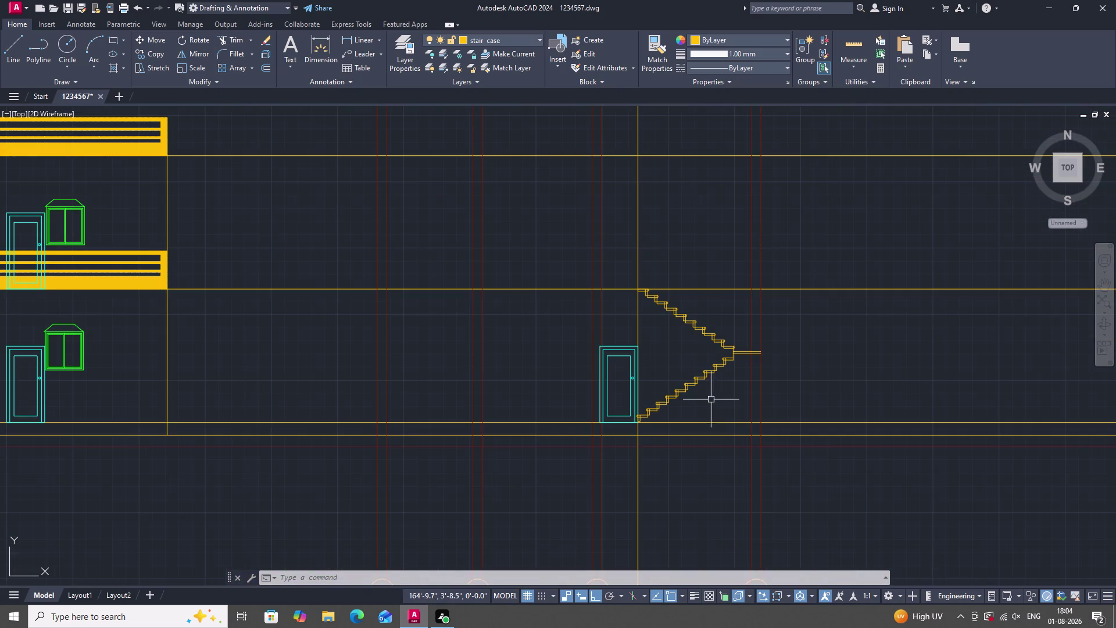
scroll(up, 3)
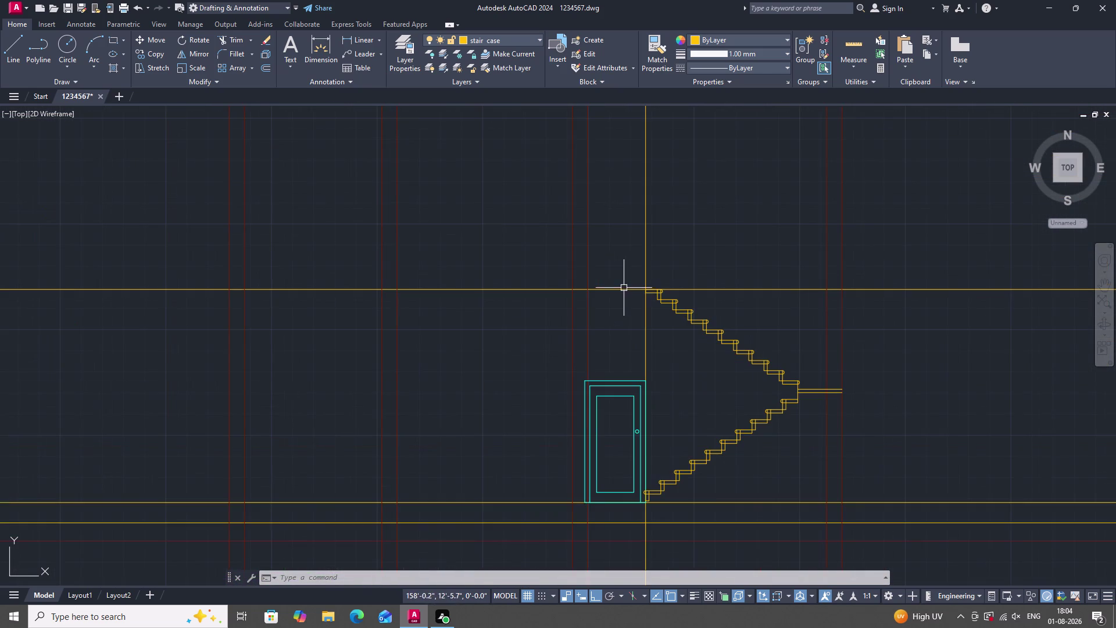
drag(627, 262, 637, 281)
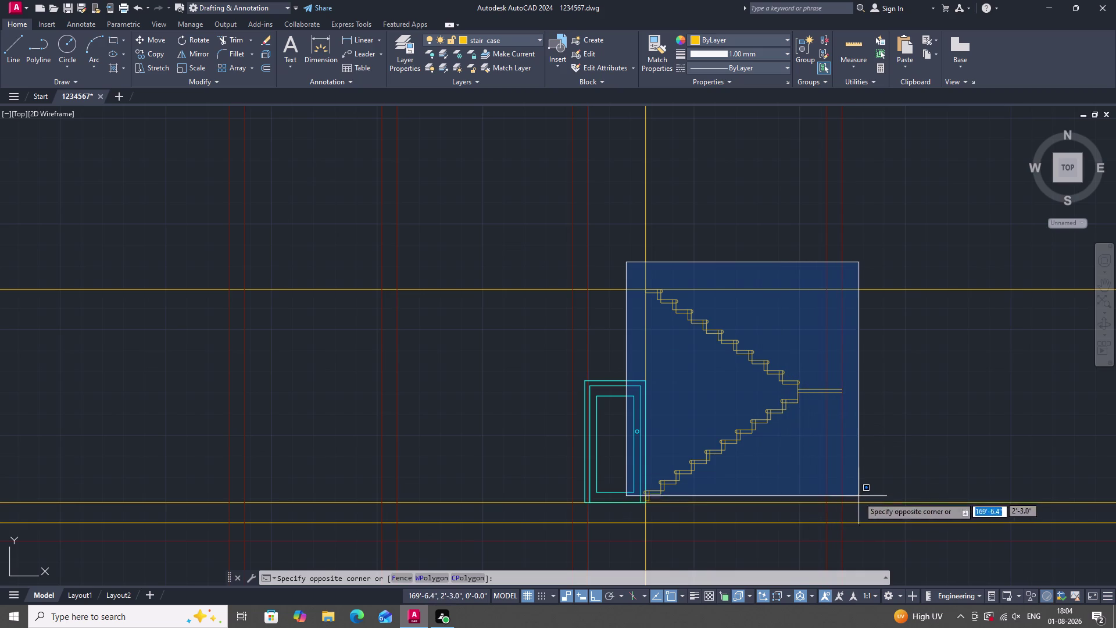
click(880, 504)
scroll(down, 3)
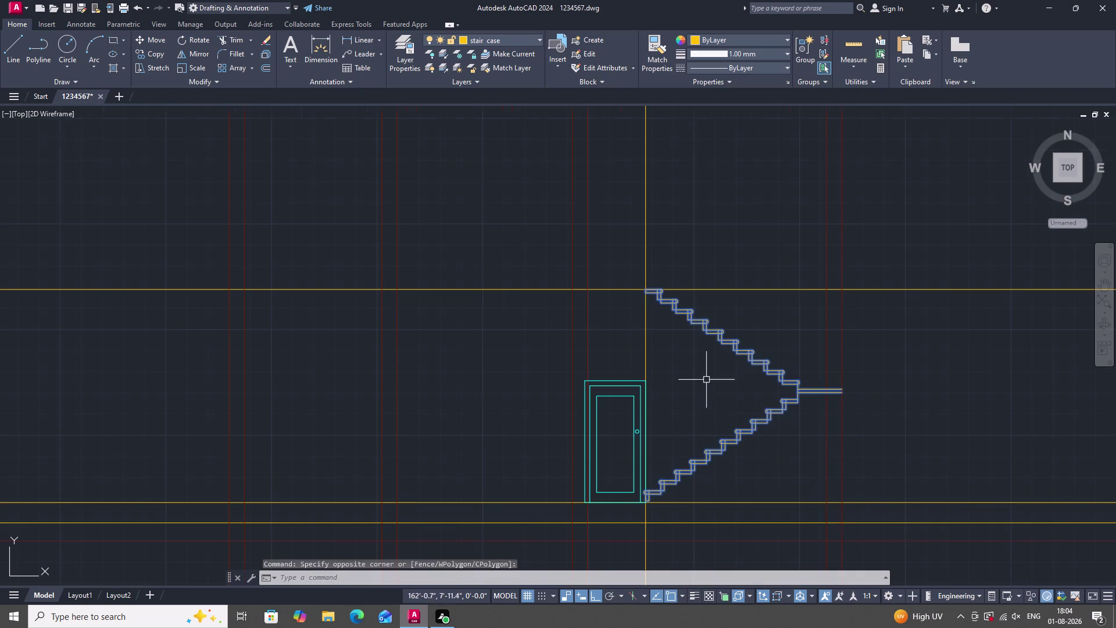
scroll(down, 3)
scroll(up, 3)
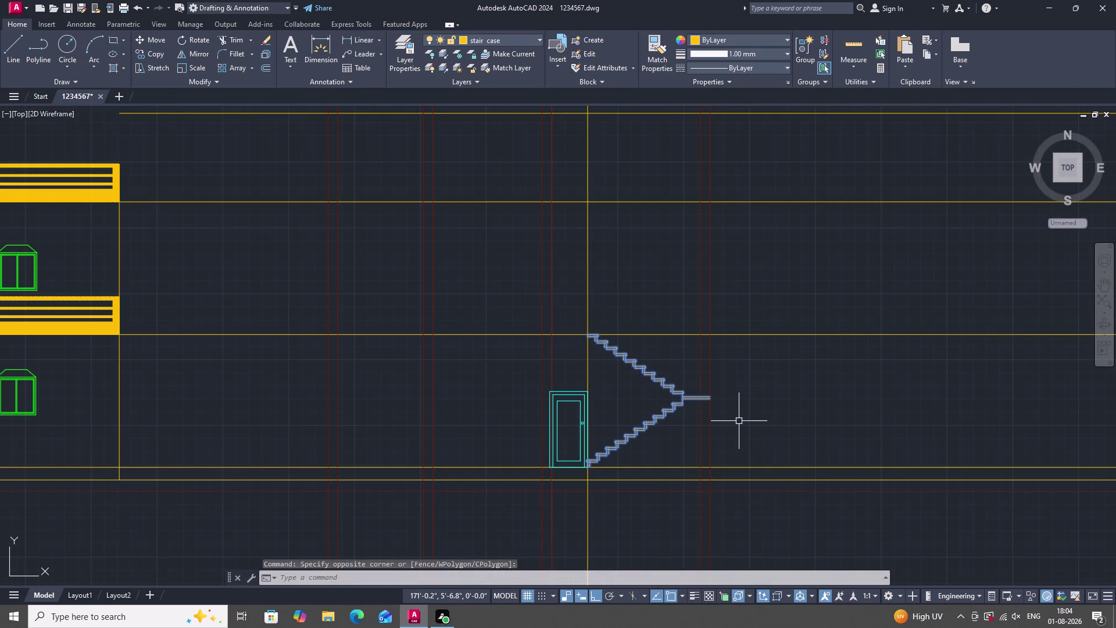
Copy the stair flight from its landing end with a 10-unit upward displacement.
text(CO)
key(Return)
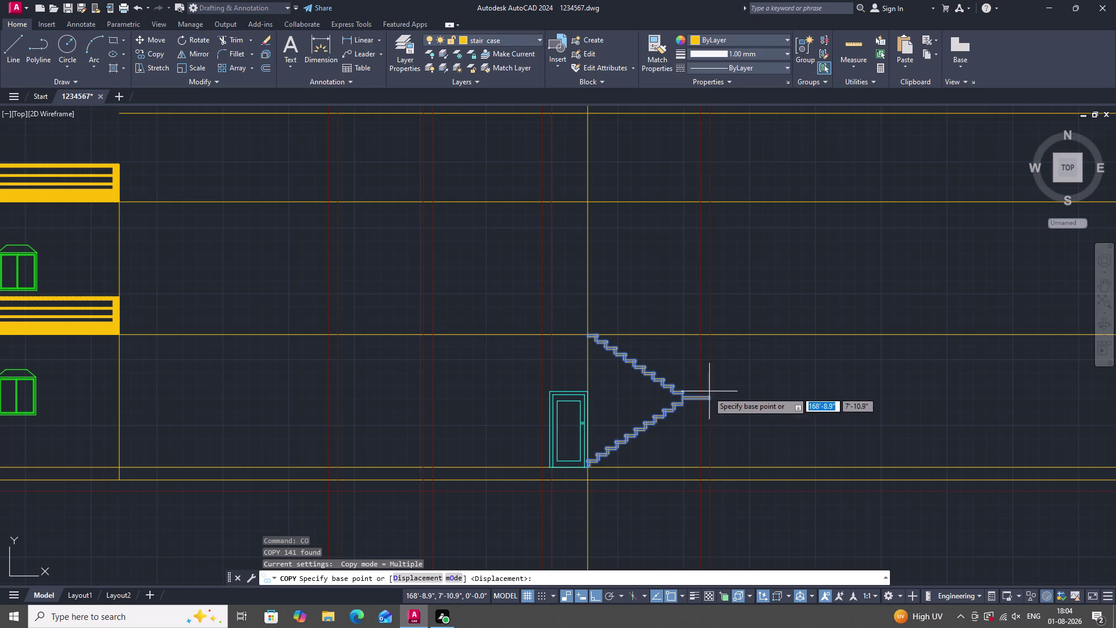
scroll(up, 3)
scroll(down, 3)
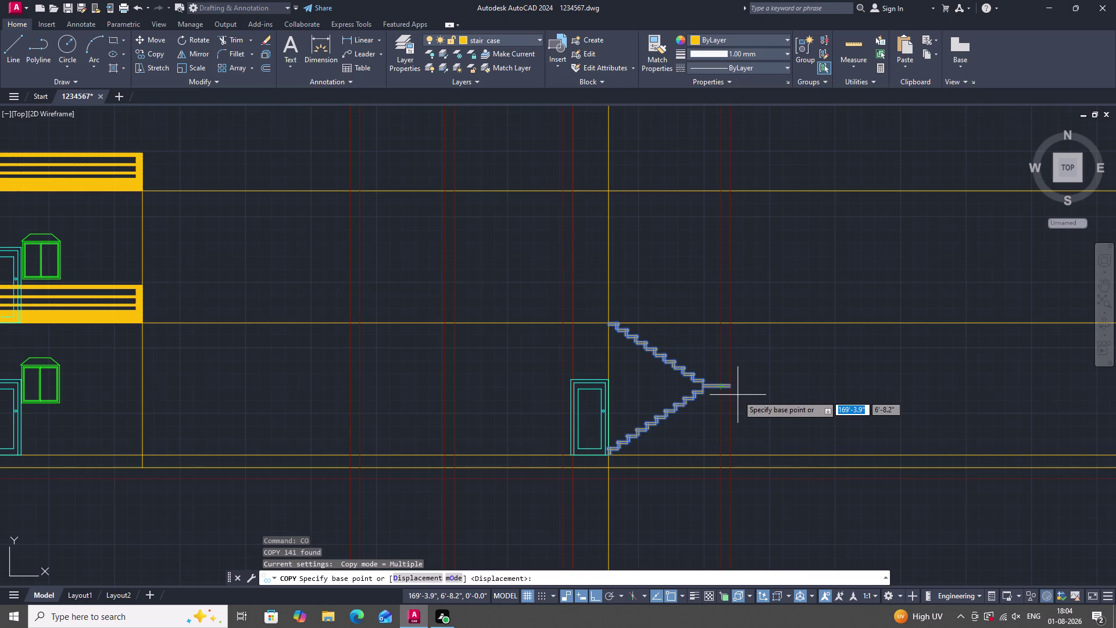
scroll(up, 3)
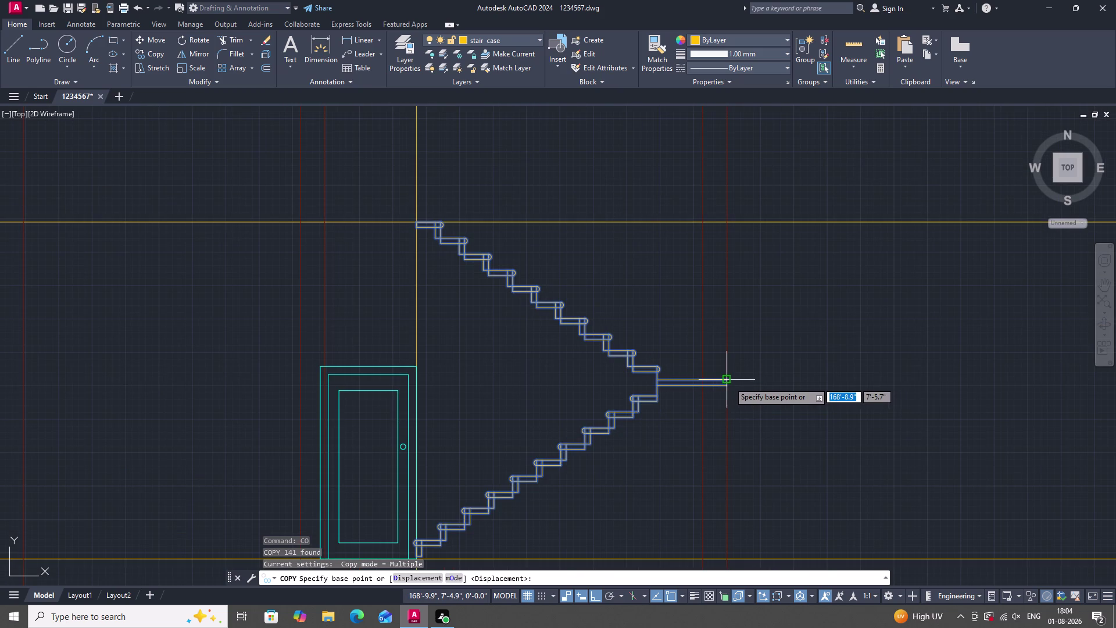
scroll(up, 3)
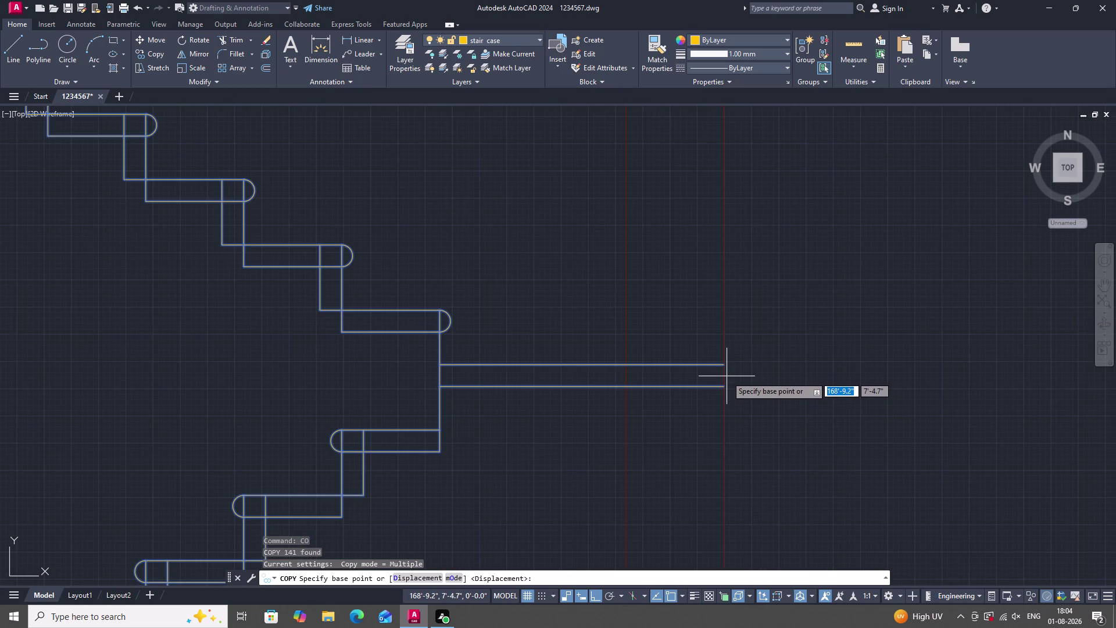
drag(724, 364, 724, 389)
scroll(down, 3)
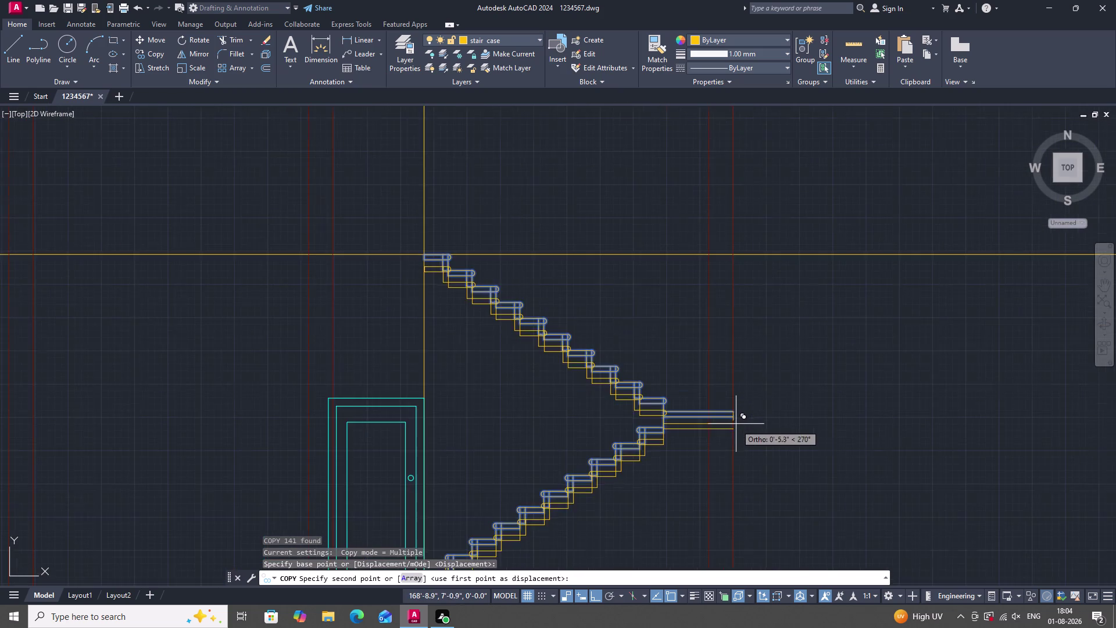
scroll(down, 3)
scroll(up, 3)
scroll(up, 3)
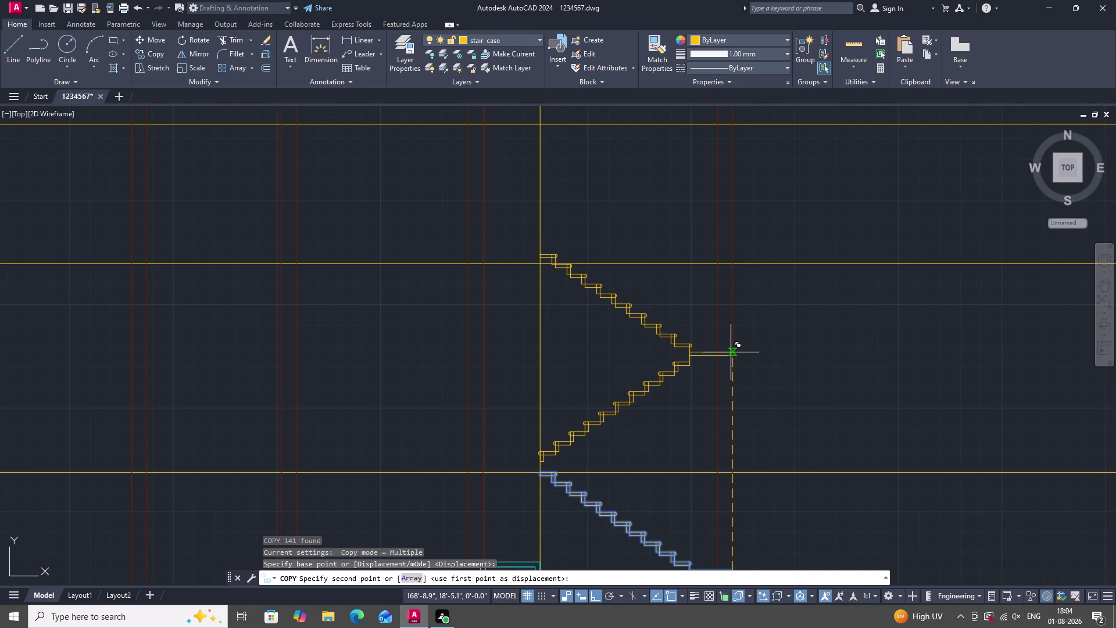
scroll(down, 3)
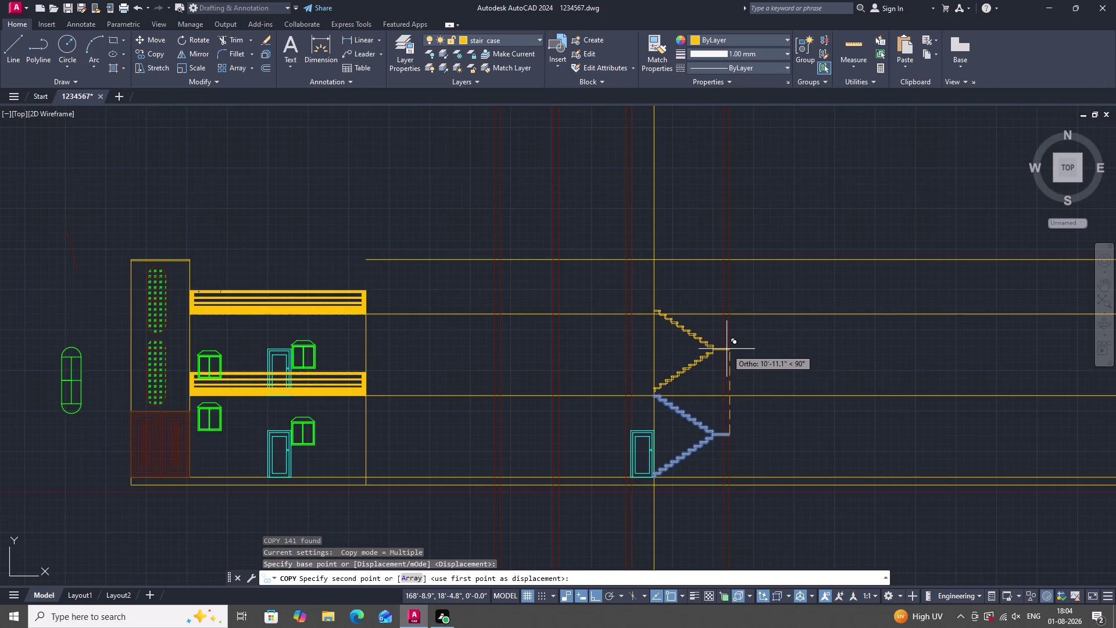
text(10)
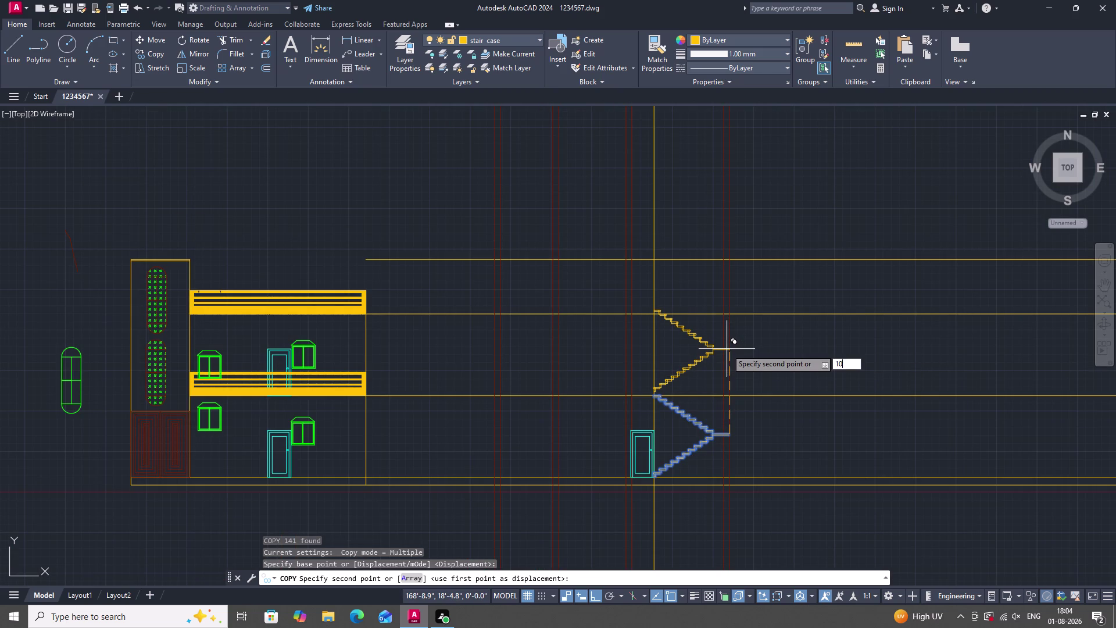
key(Return)
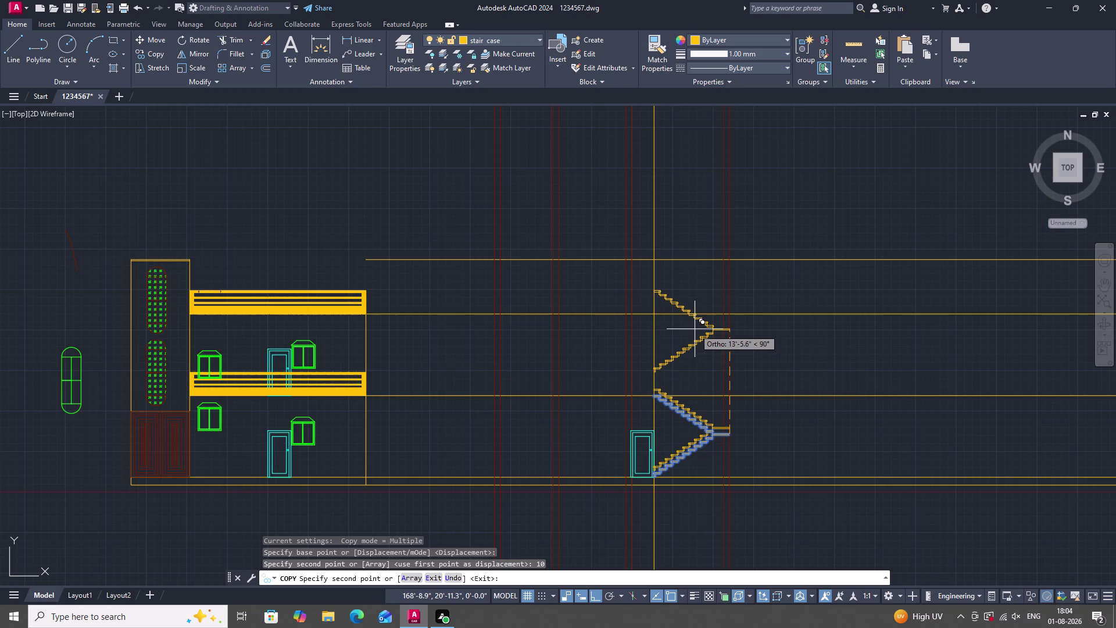
Undo the too-close copy and place the flight 10 feet higher instead.
key(ctrl+z)
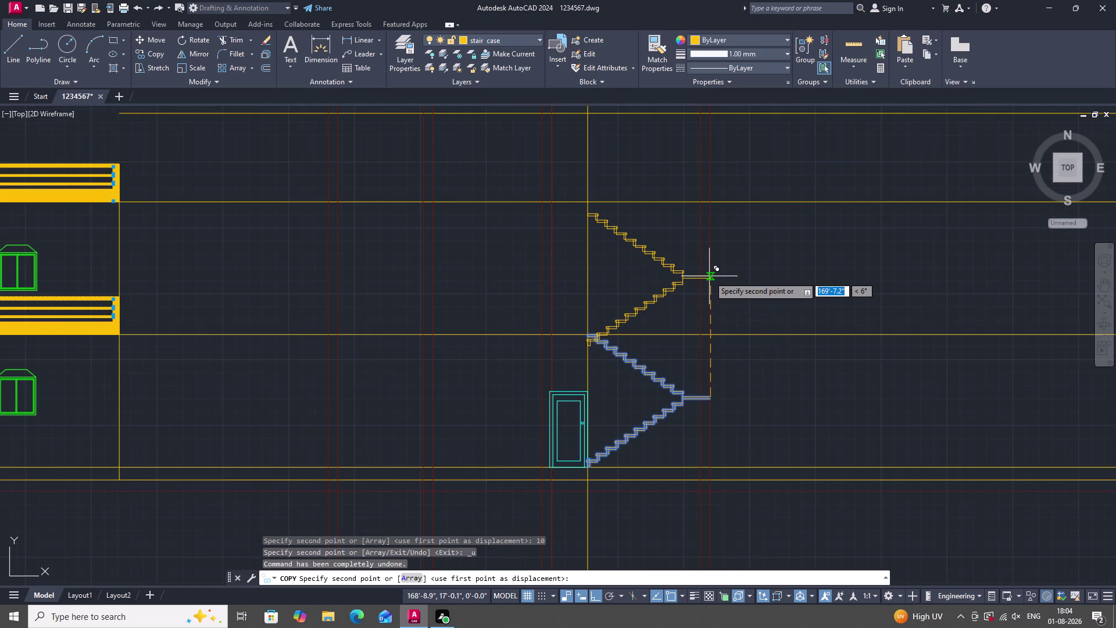
text(10')
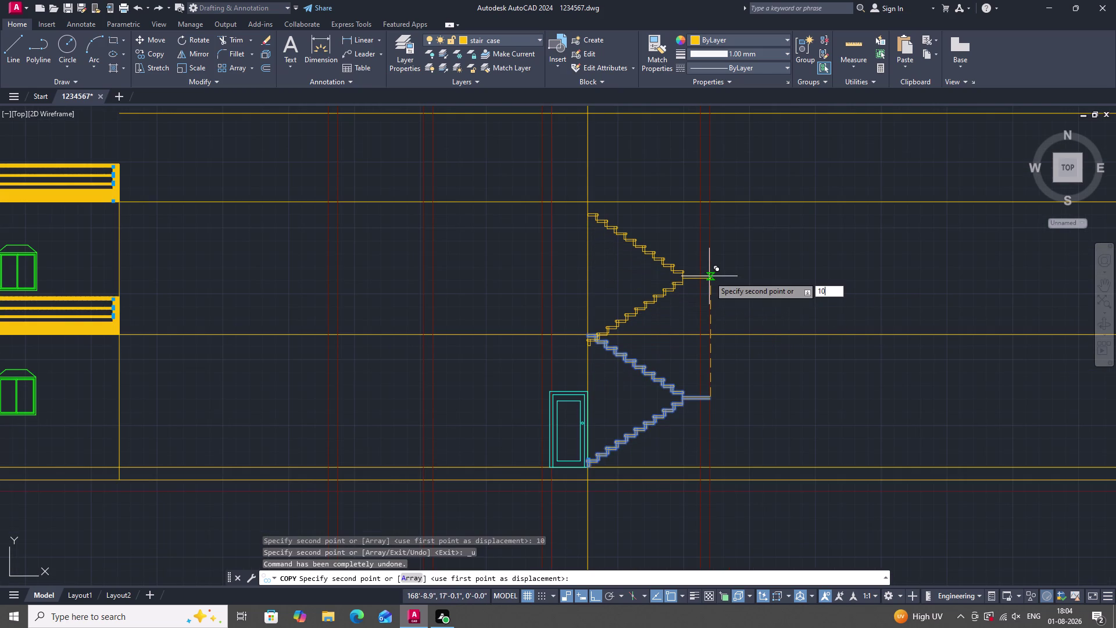
key(Return)
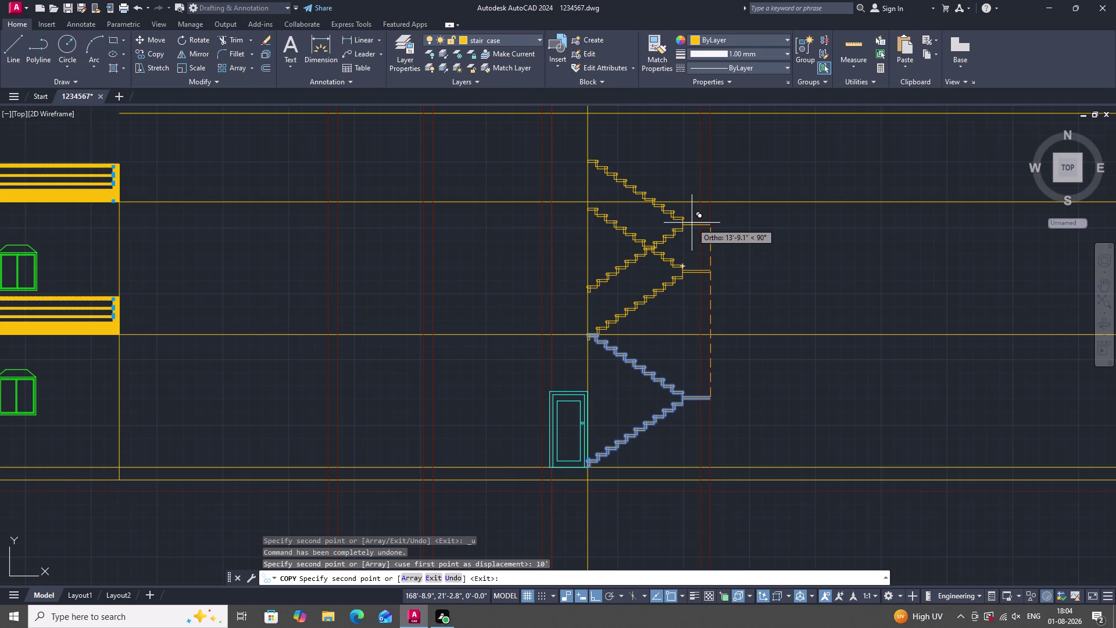
key(Escape)
scroll(down, 3)
scroll(up, 3)
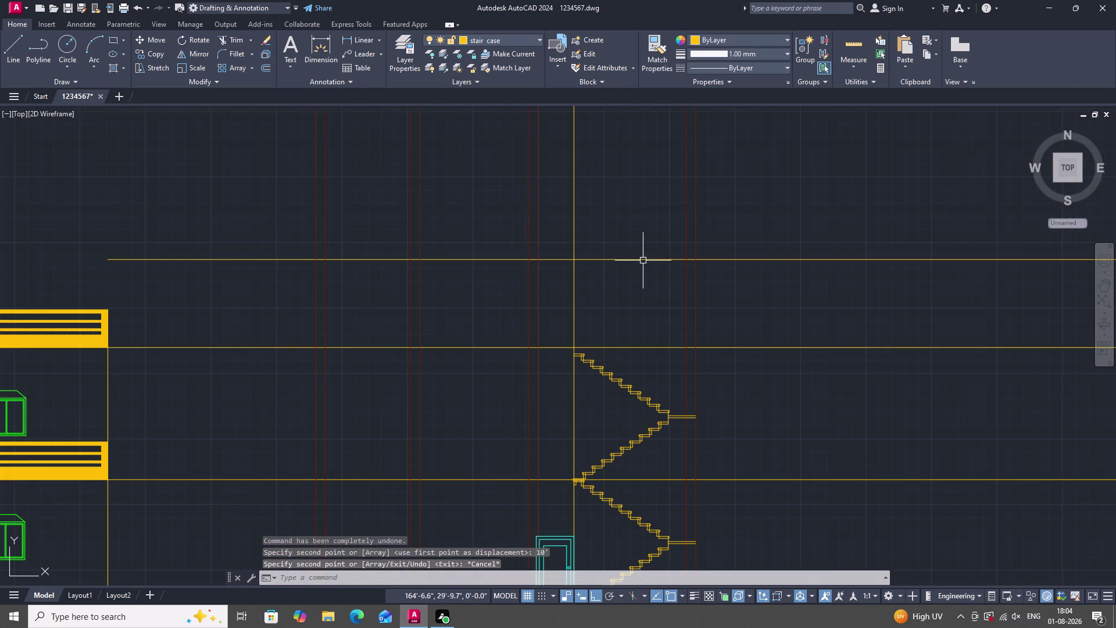
scroll(up, 3)
scroll(down, 3)
scroll(up, 3)
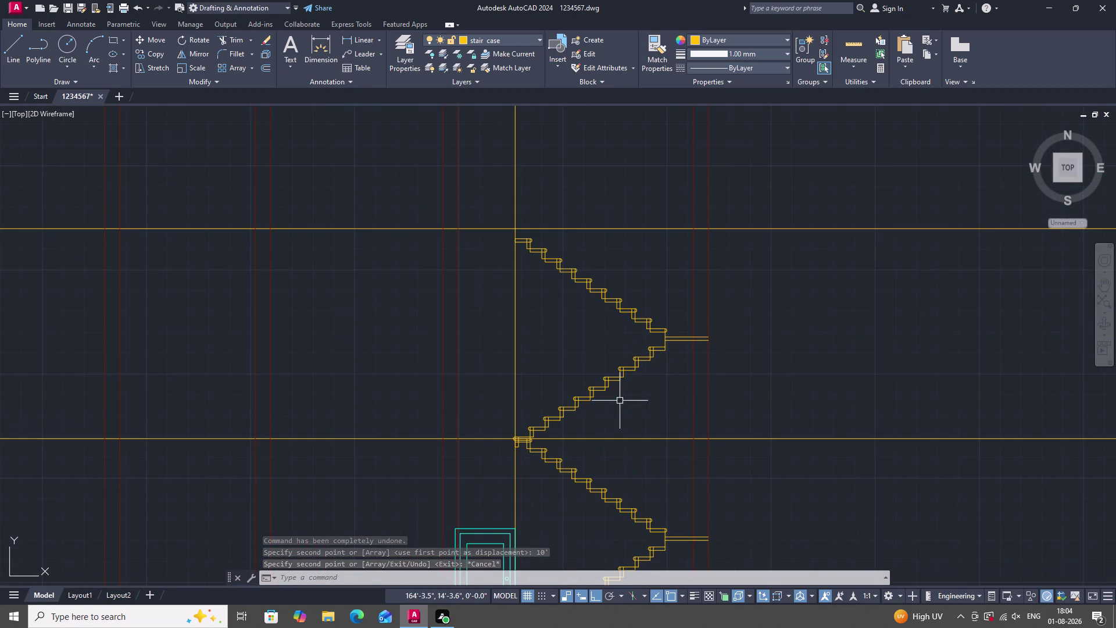
double_click(681, 408)
click(533, 244)
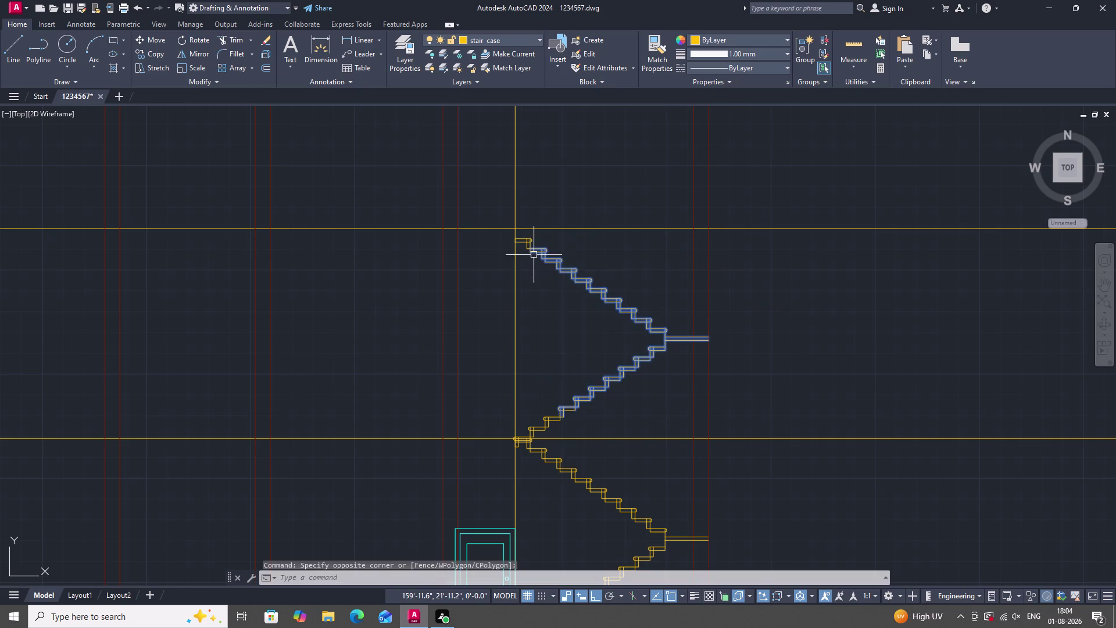
scroll(up, 3)
scroll(up, 3)
drag(593, 388, 581, 382)
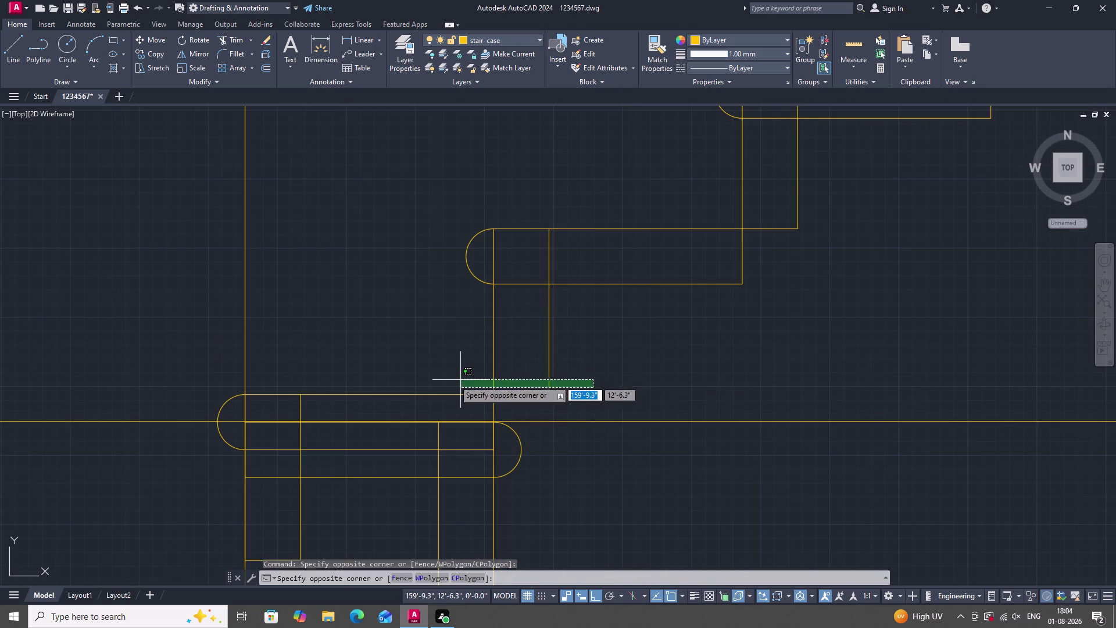
click(435, 377)
scroll(down, 3)
key(Escape)
key(Escape)
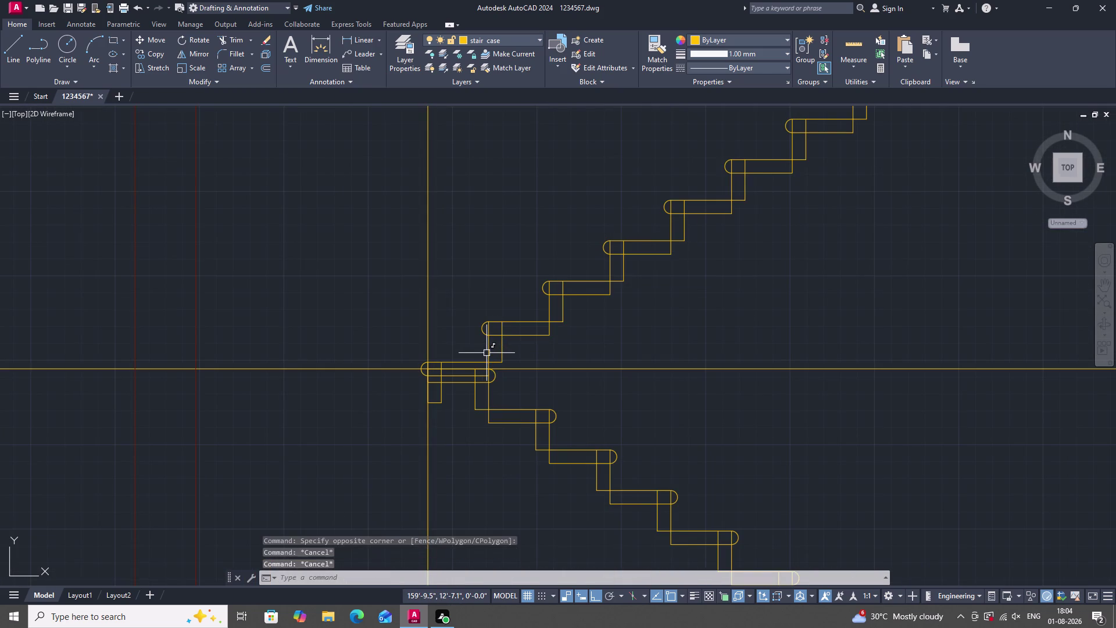
key(Escape)
scroll(down, 3)
scroll(up, 3)
scroll(up, 3)
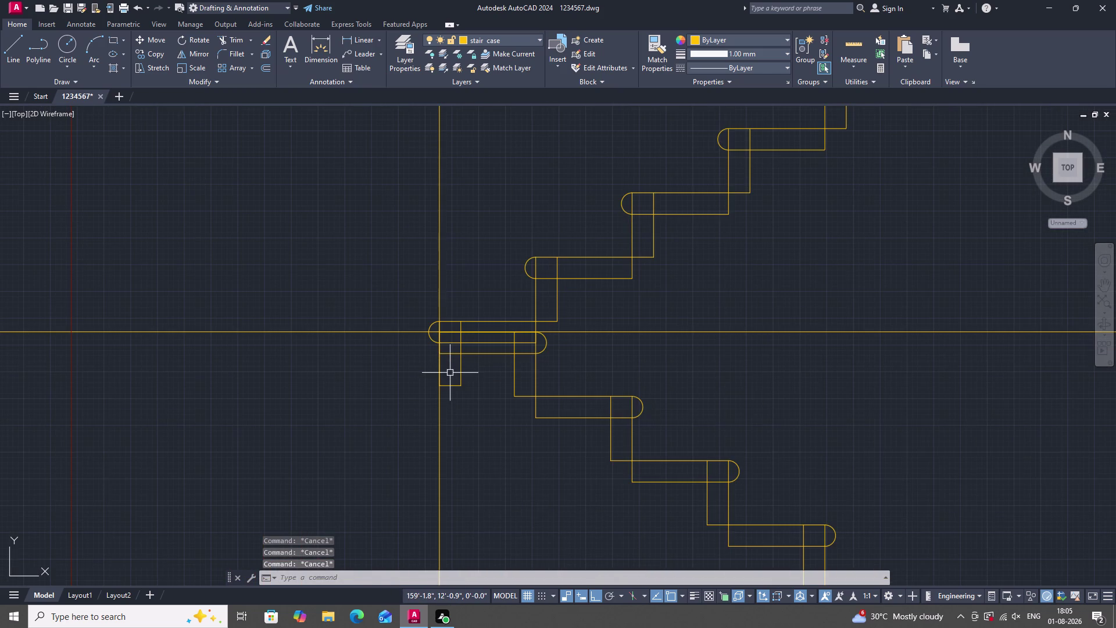
scroll(up, 3)
scroll(down, 3)
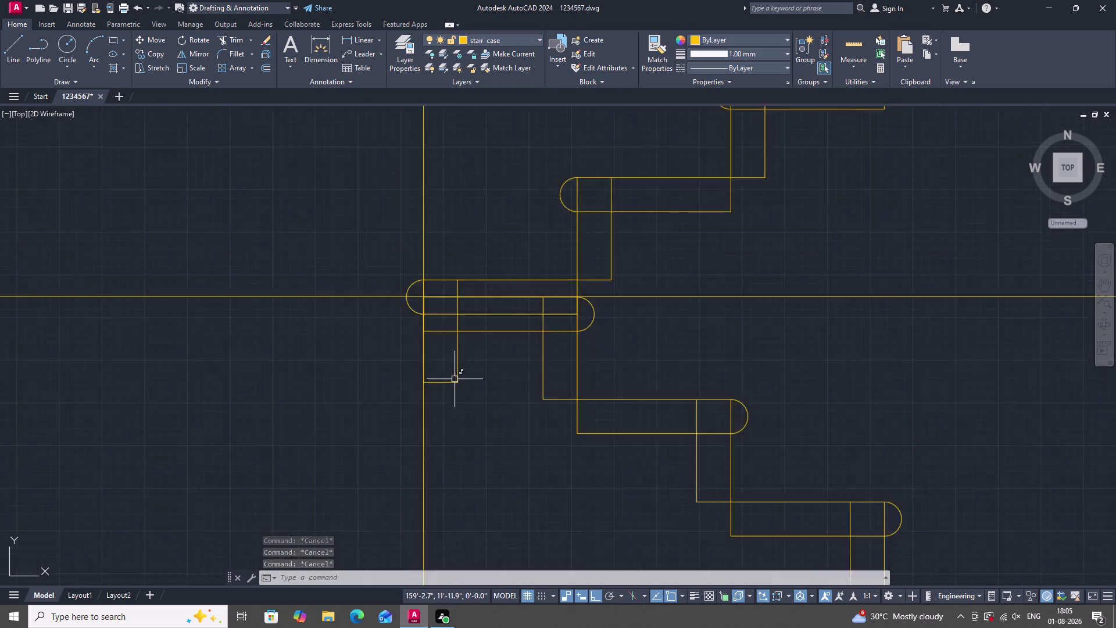
scroll(down, 3)
scroll(down, 3)
scroll(down, 3)
scroll(up, 3)
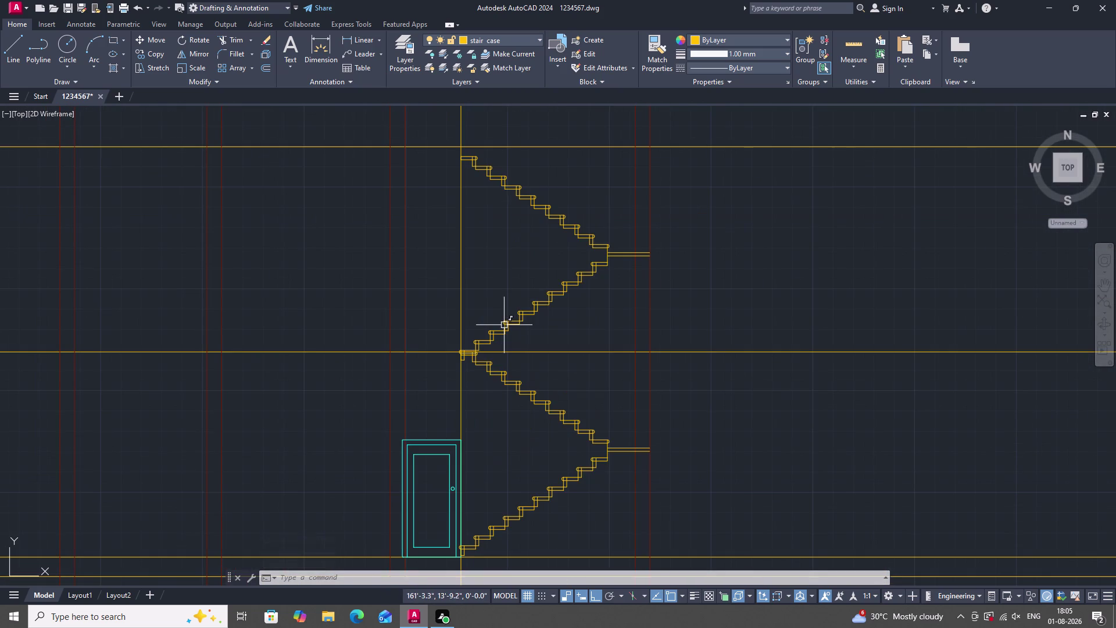
scroll(up, 3)
scroll(down, 3)
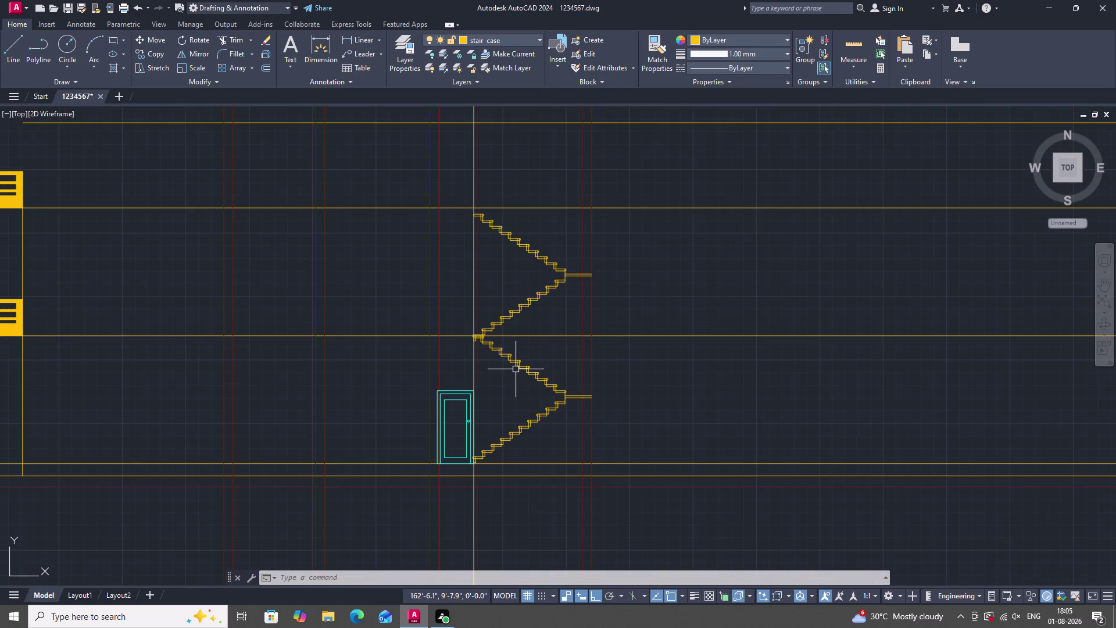
Undo back to remove the copied upper stair flight.
key(ctrl+z)
key(ctrl+z)
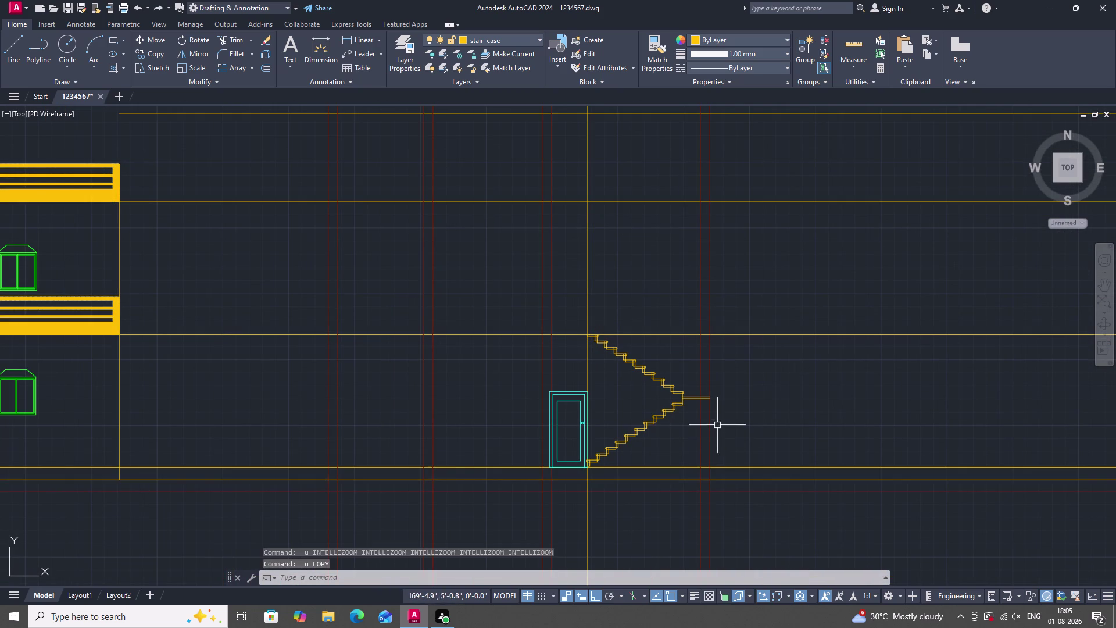
scroll(down, 3)
scroll(up, 3)
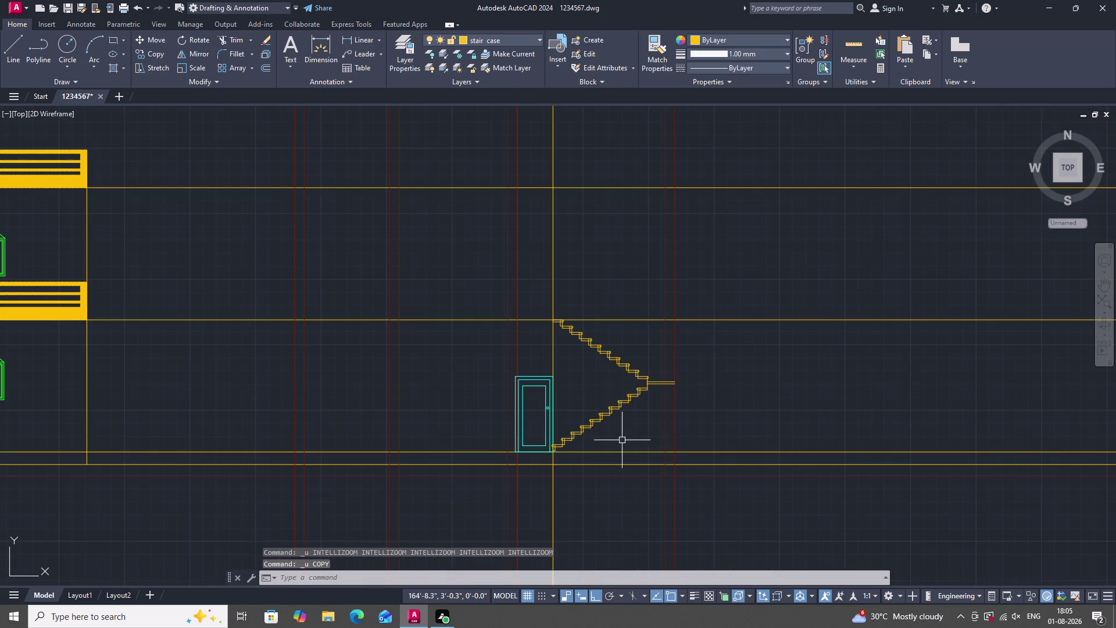
Window-select the ground-floor stair flight and combine it into an unnamed group.
drag(529, 288, 546, 311)
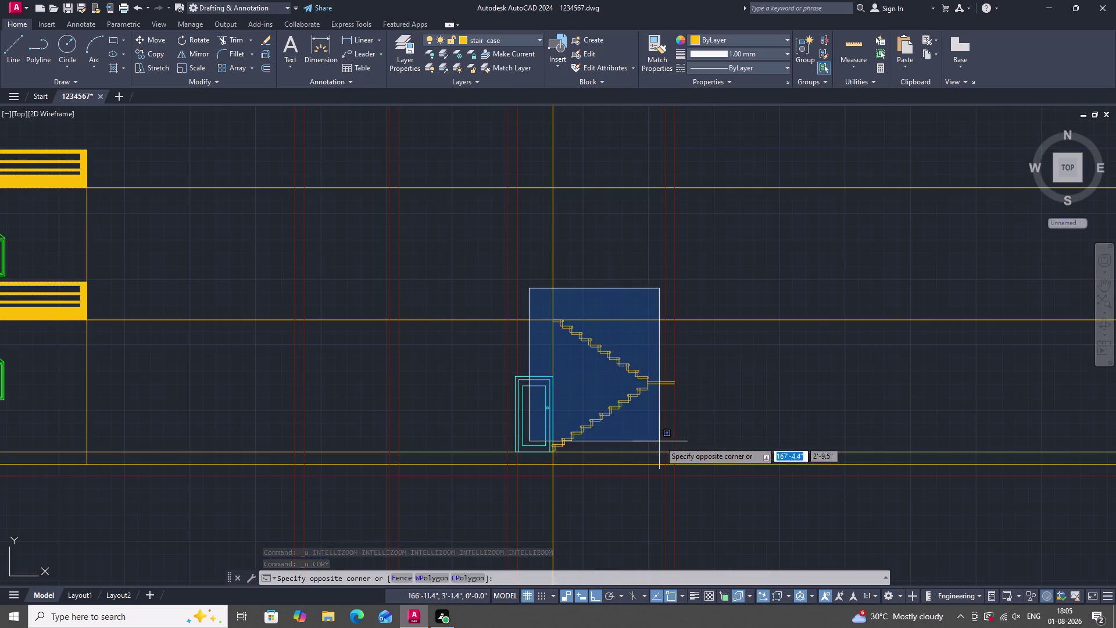
click(689, 456)
scroll(up, 3)
scroll(down, 3)
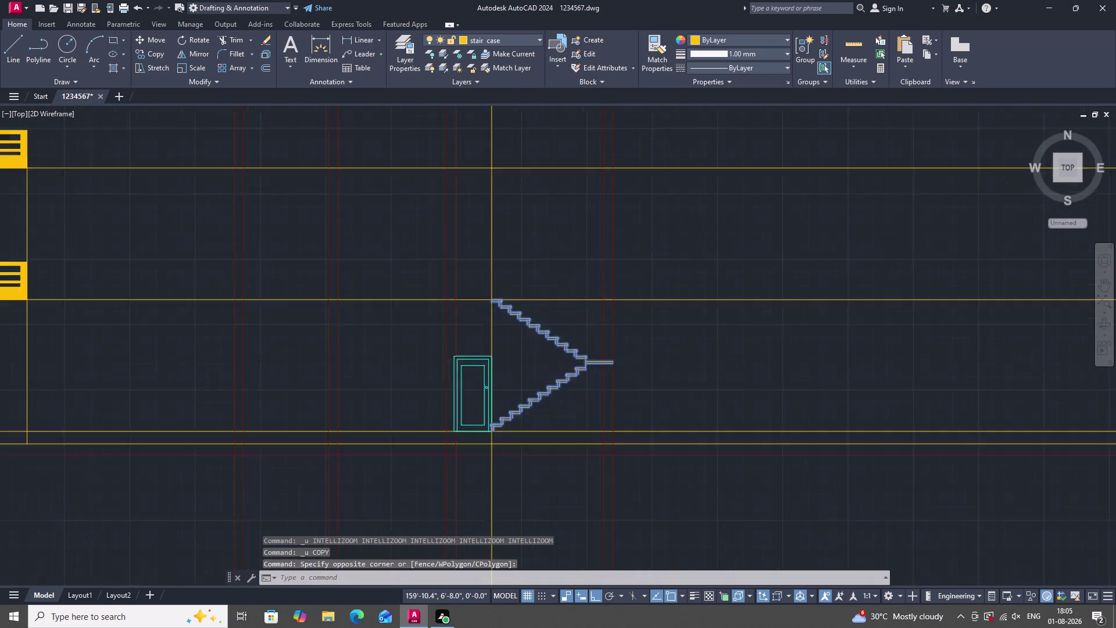
scroll(up, 3)
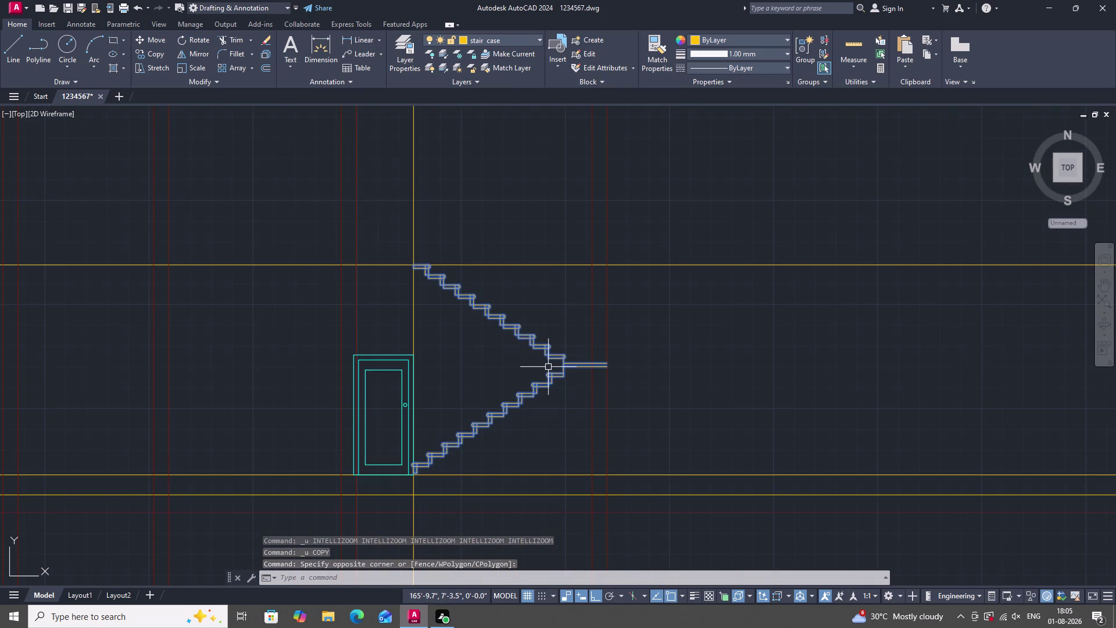
key(g)
key(Return)
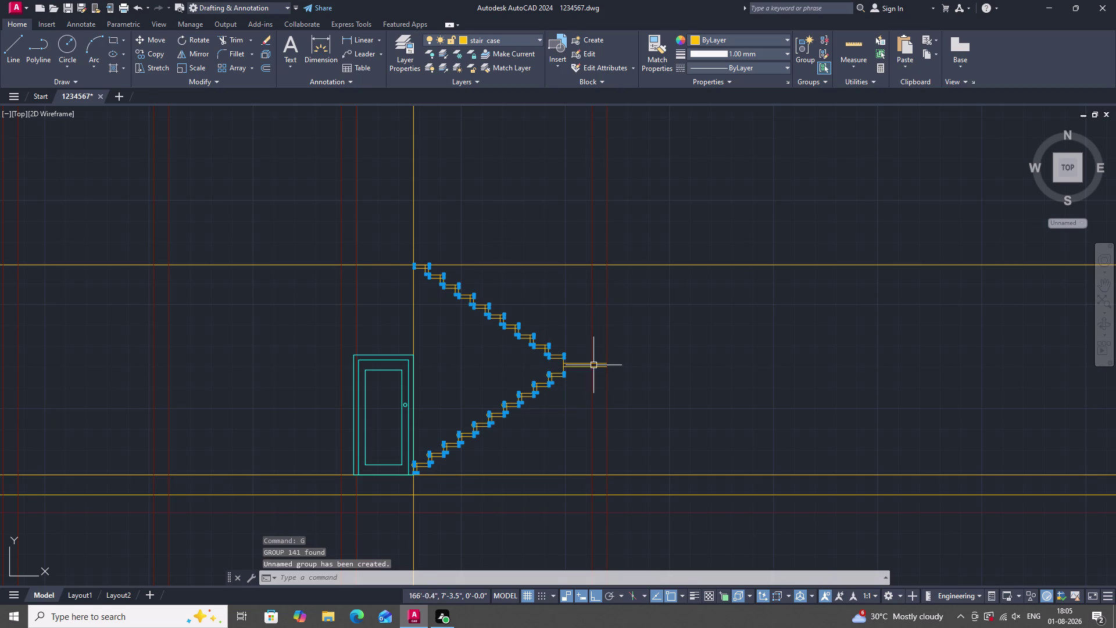
key(Escape)
Cancel any active command and select the grouped 141-object staircase.
key(Escape)
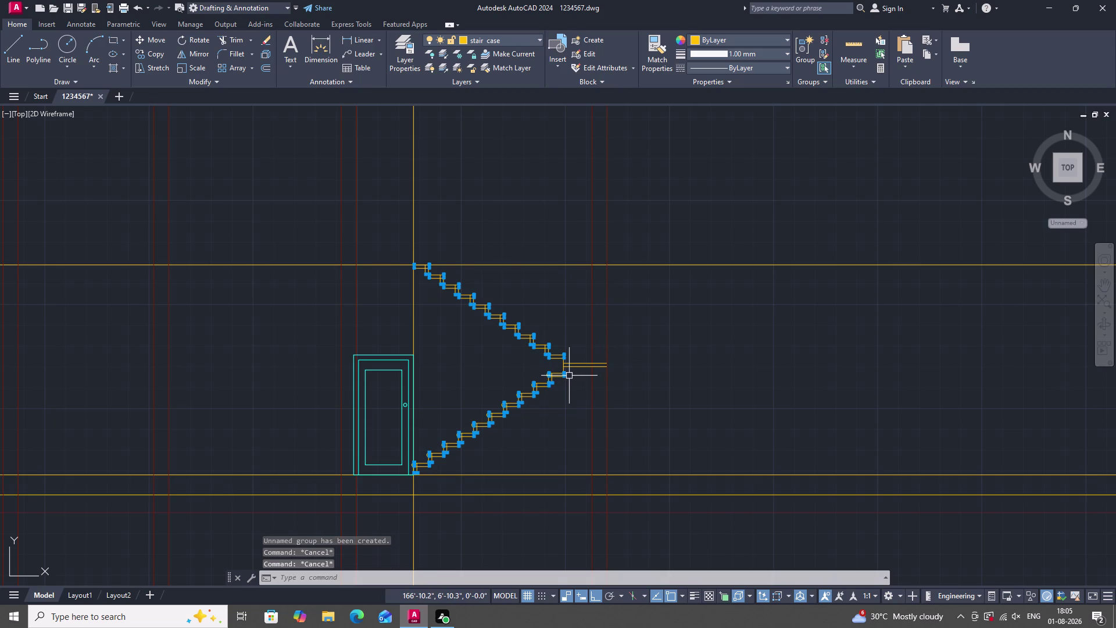
key(Escape)
key(Escape)
key(Escape)
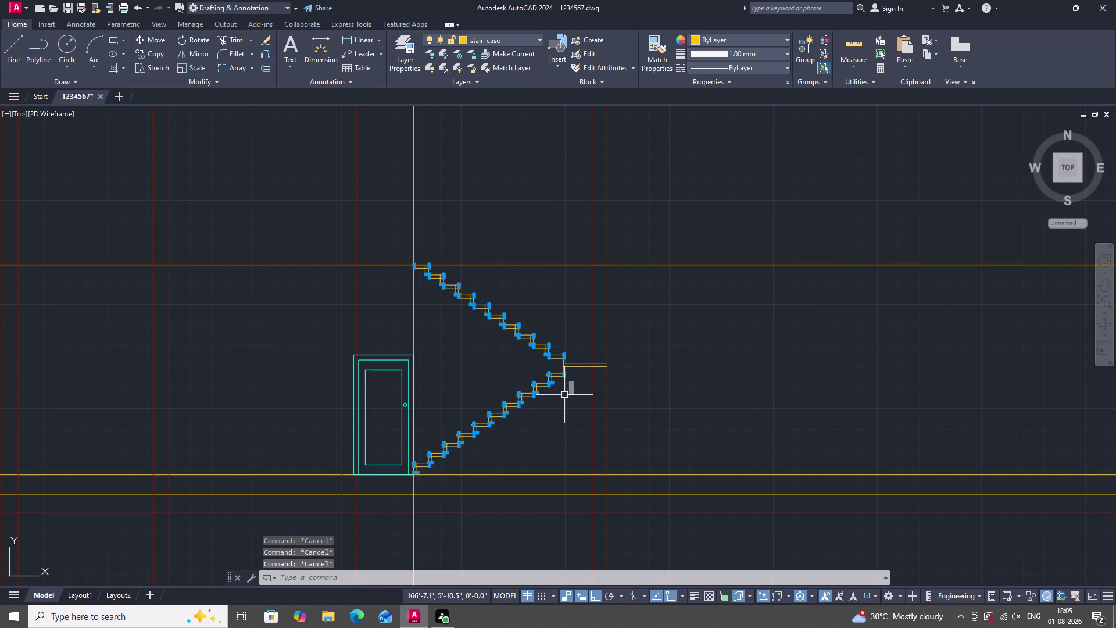
key(Escape)
click(561, 431)
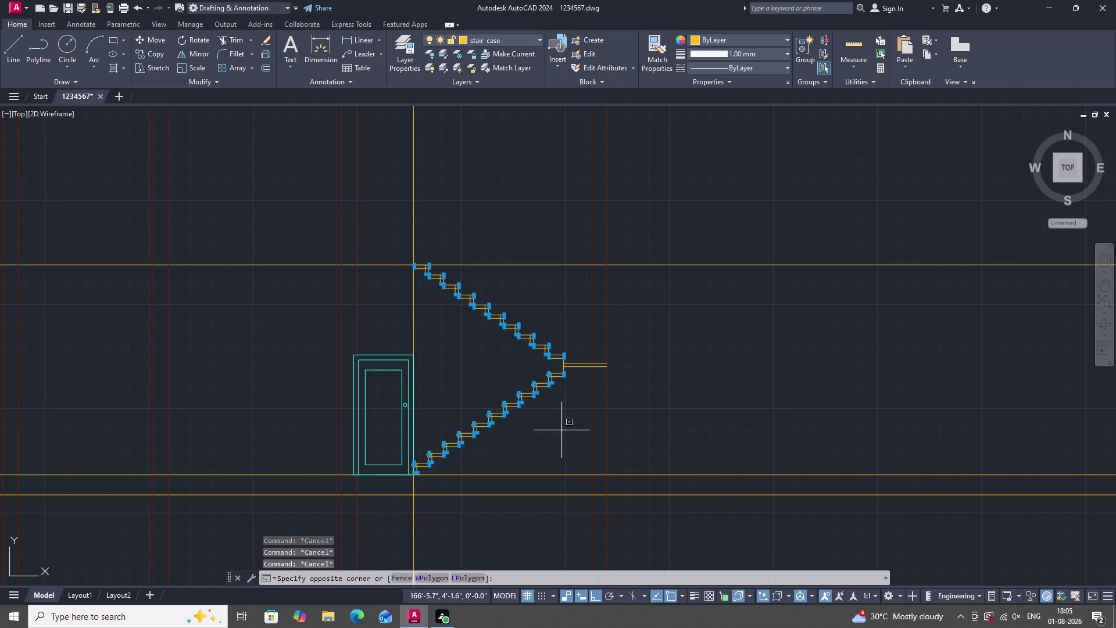
click(536, 365)
scroll(down, 3)
scroll(up, 3)
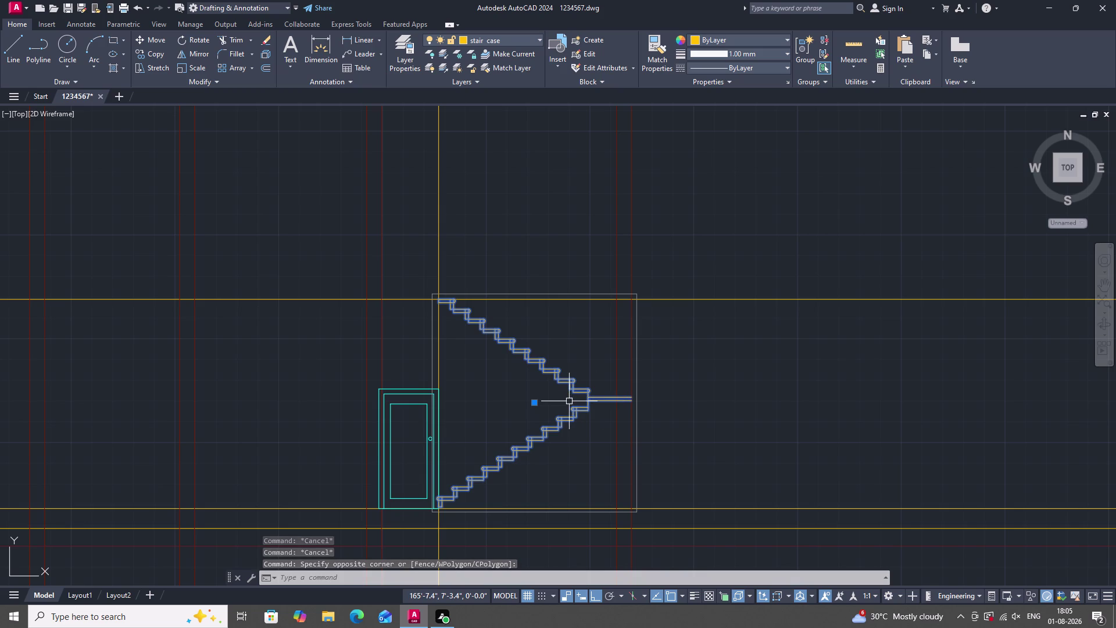
Copy the staircase from its landing base point up one storey.
text(CO)
key(Return)
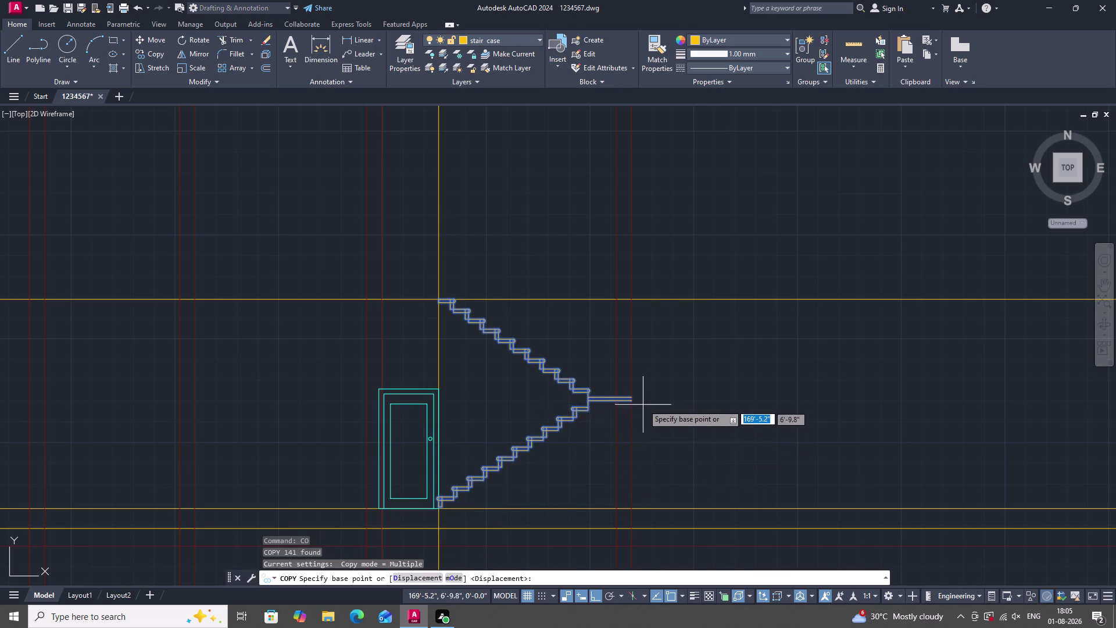
scroll(up, 3)
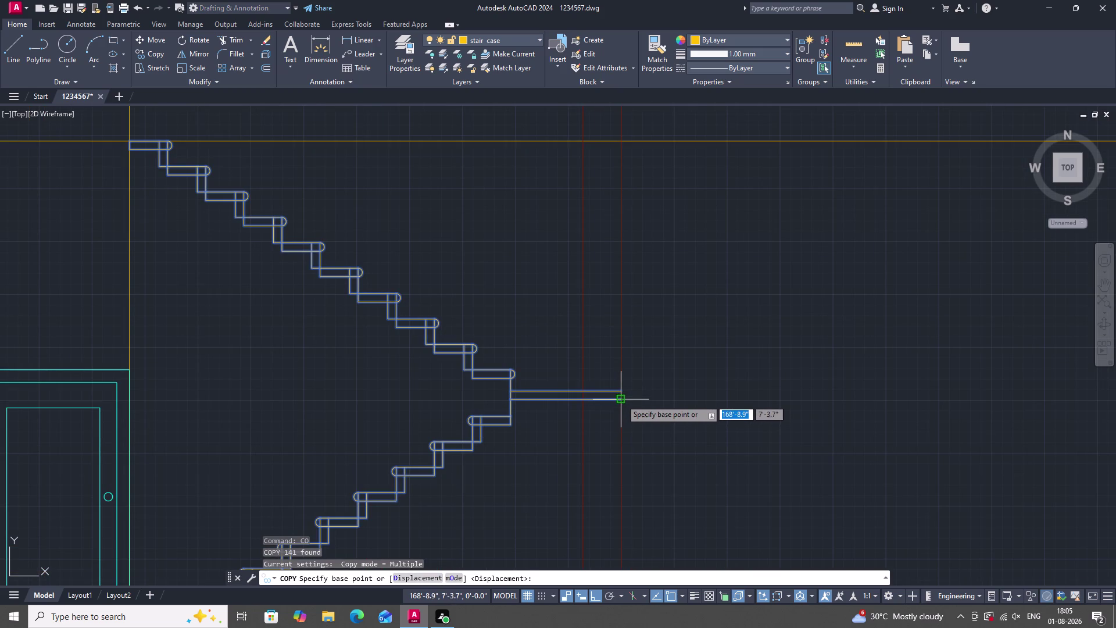
drag(621, 399, 632, 426)
scroll(down, 3)
scroll(up, 3)
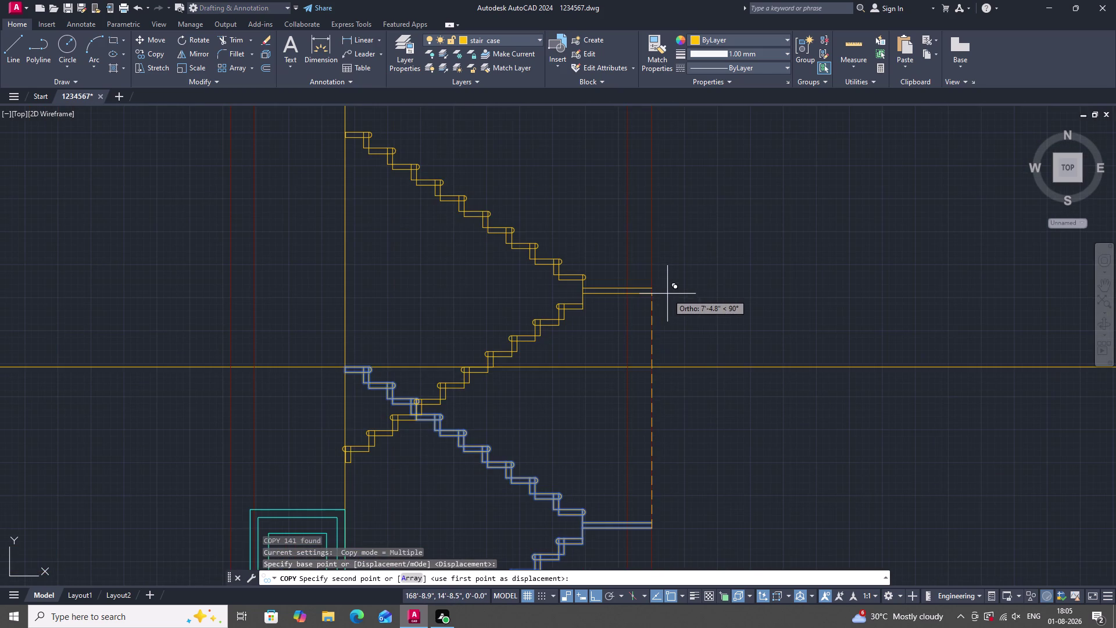
scroll(down, 3)
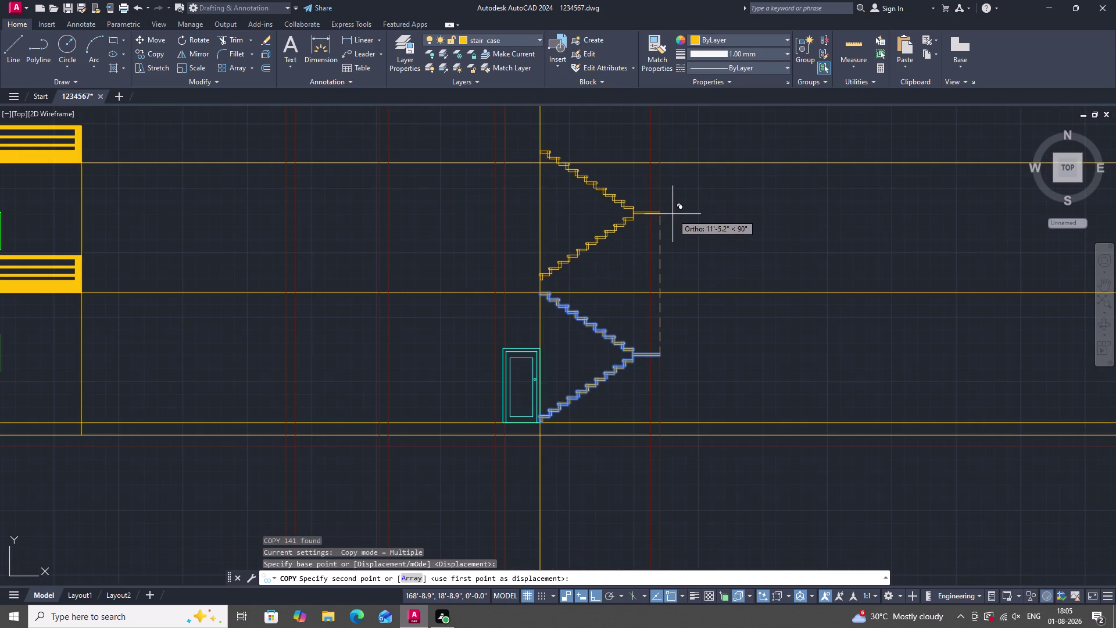
scroll(up, 3)
scroll(down, 3)
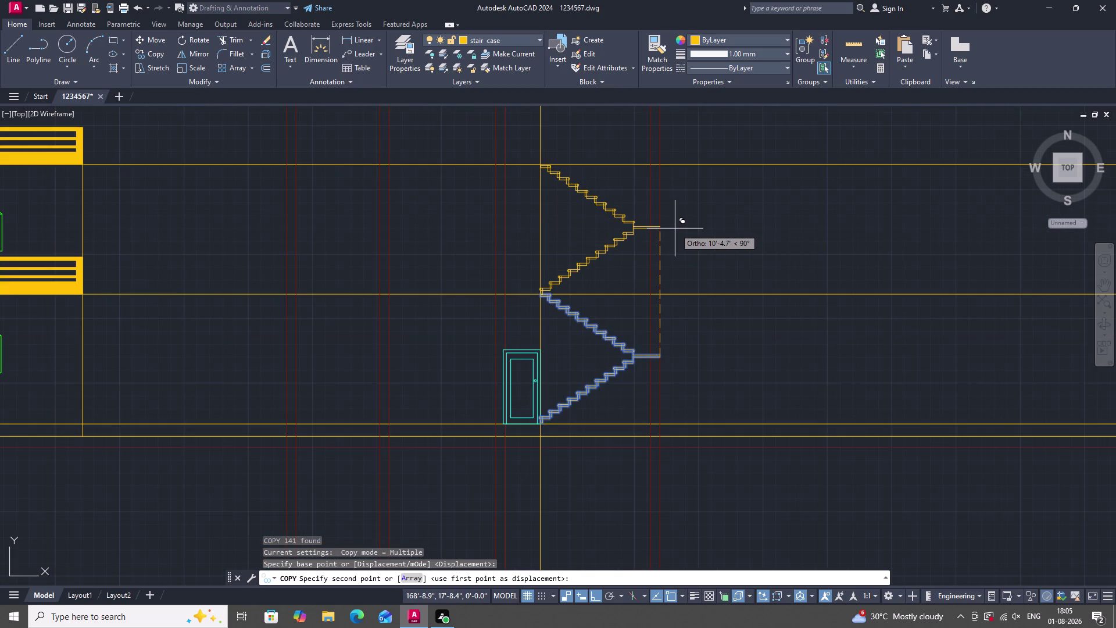
scroll(up, 3)
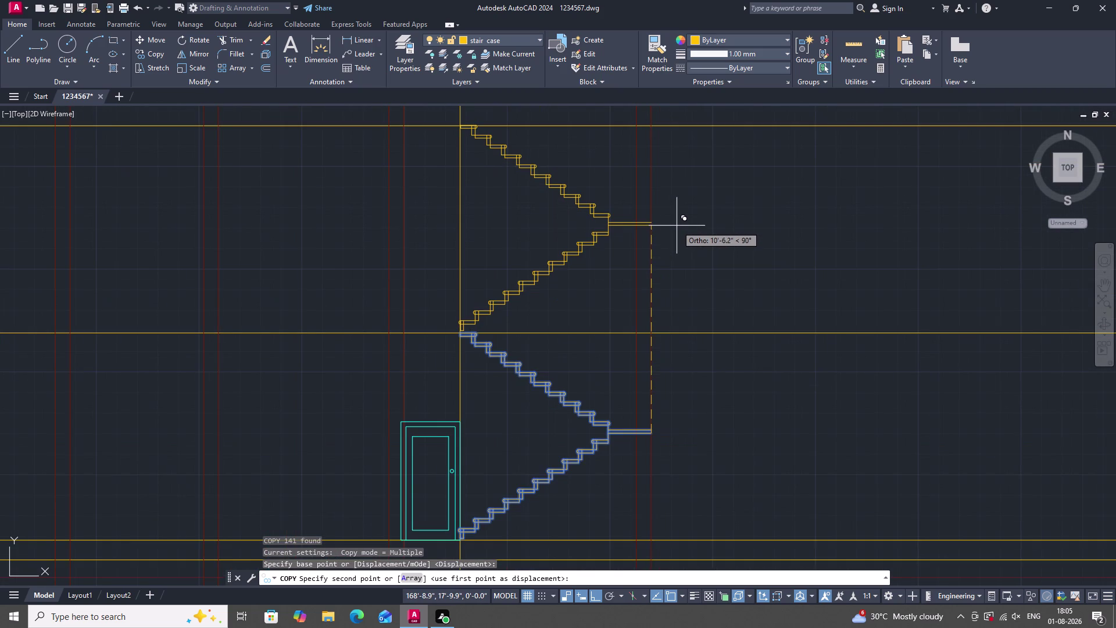
click(676, 226)
scroll(down, 3)
scroll(down, 3)
scroll(down, 3)
scroll(down, 3)
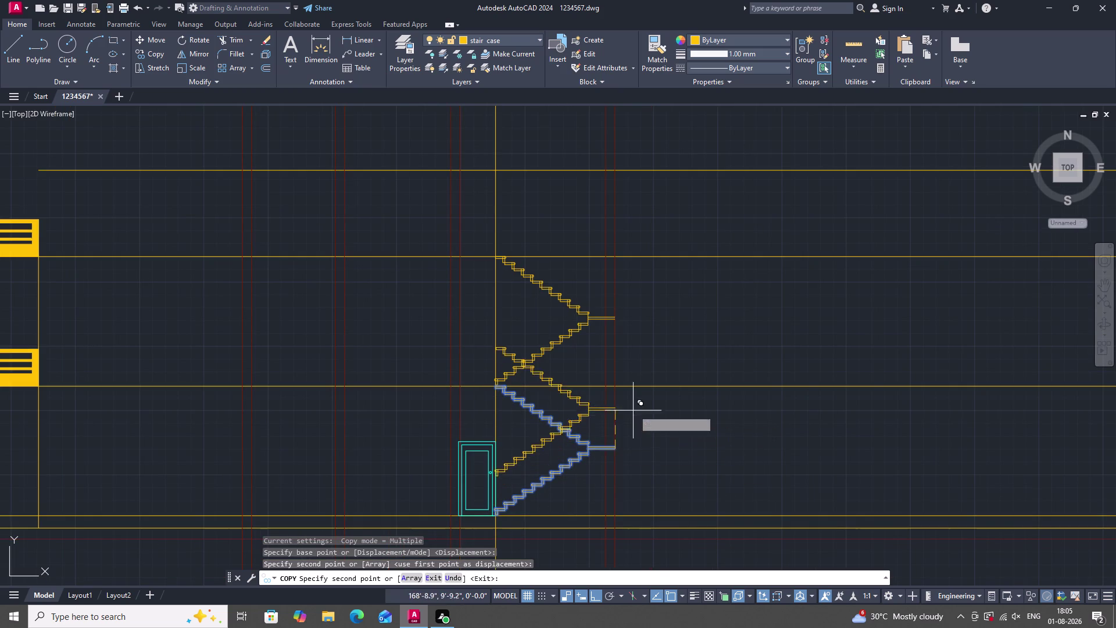
End the copy and zoom around to review both stacked staircases beside the elevation.
key(Escape)
scroll(down, 3)
scroll(down, 3)
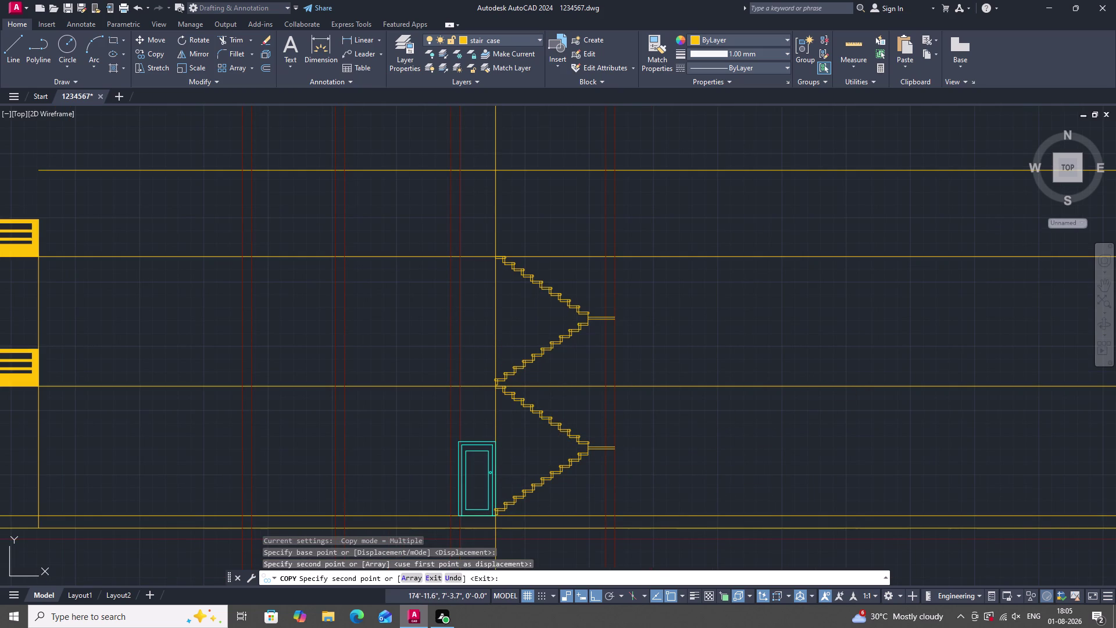
scroll(down, 3)
scroll(down, 3)
scroll(down, 3)
scroll(up, 3)
scroll(up, 3)
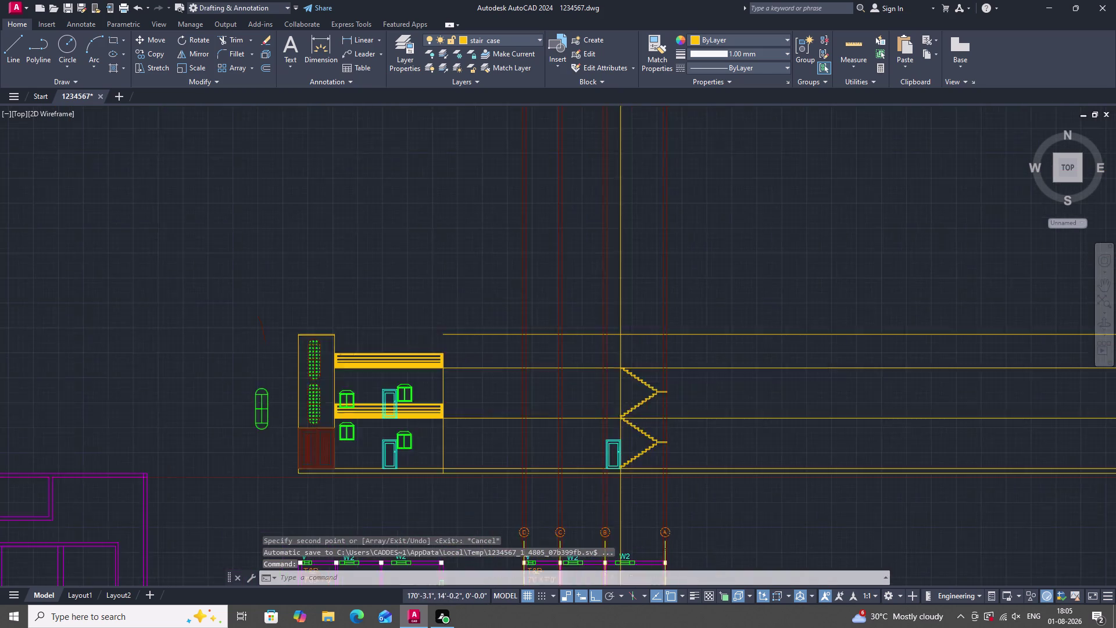
scroll(up, 3)
scroll(down, 3)
scroll(up, 3)
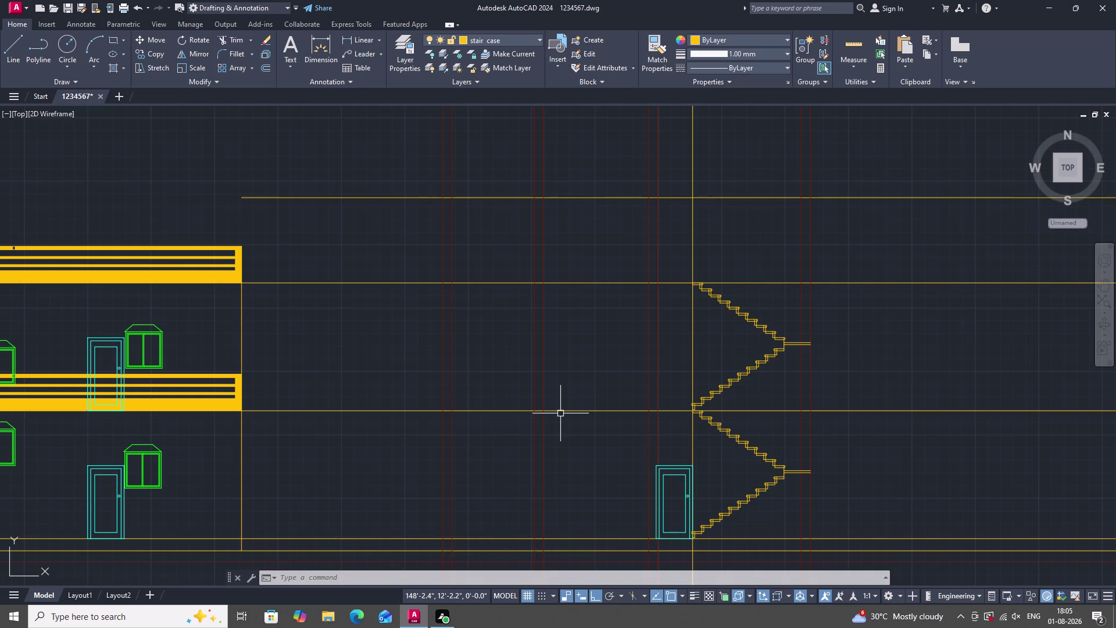
scroll(down, 3)
scroll(up, 3)
scroll(up, 3)
scroll(down, 3)
scroll(up, 3)
scroll(down, 3)
scroll(up, 3)
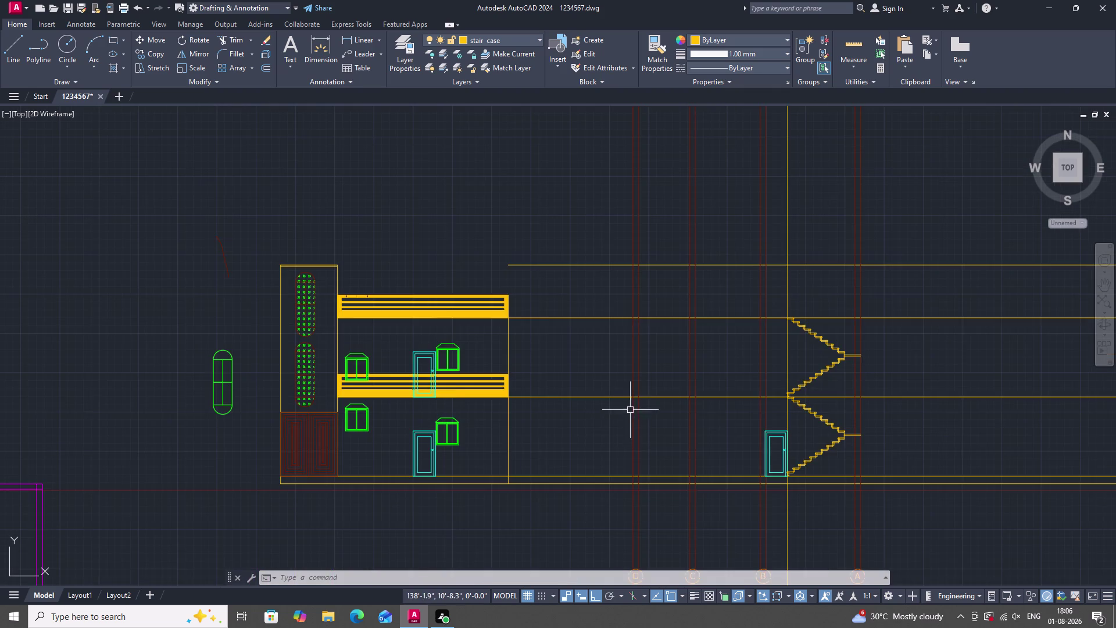
scroll(down, 3)
scroll(down, 3)
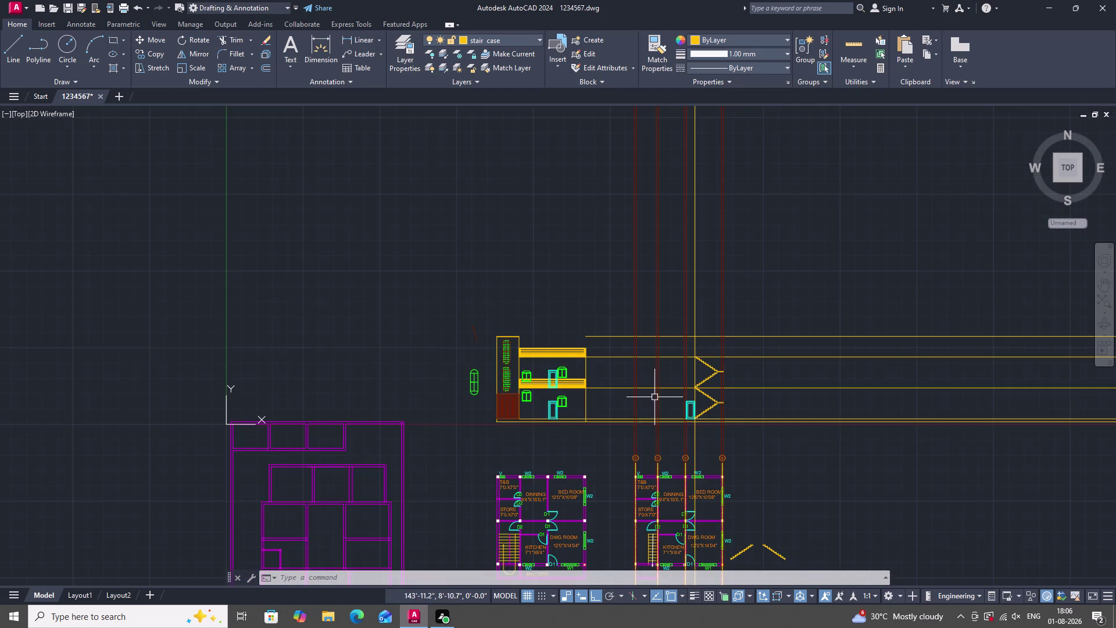
scroll(up, 3)
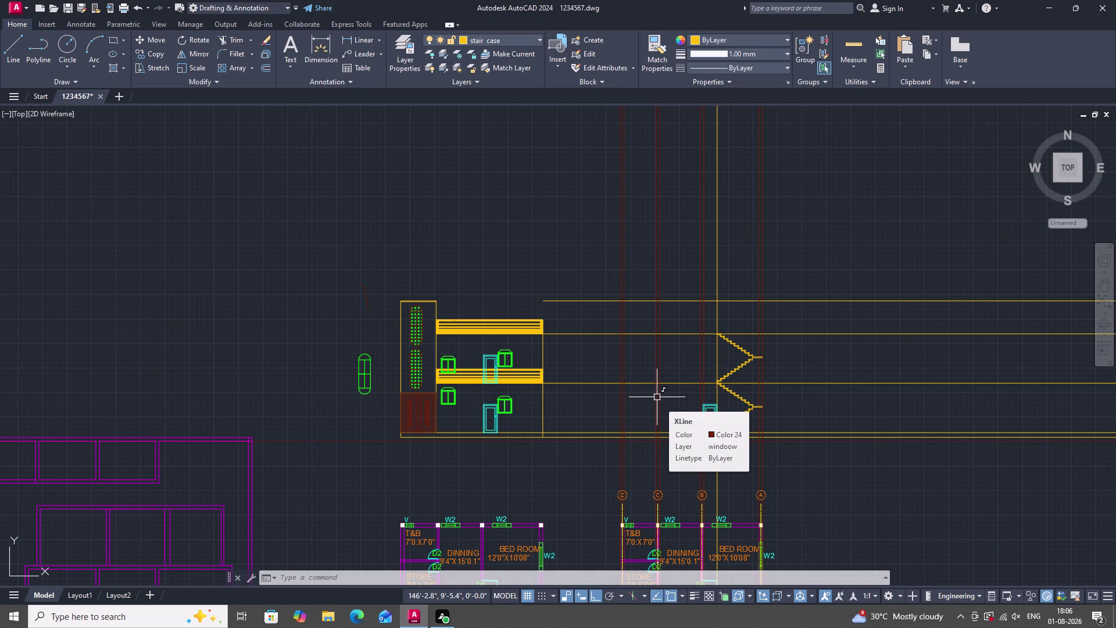
scroll(down, 3)
scroll(up, 3)
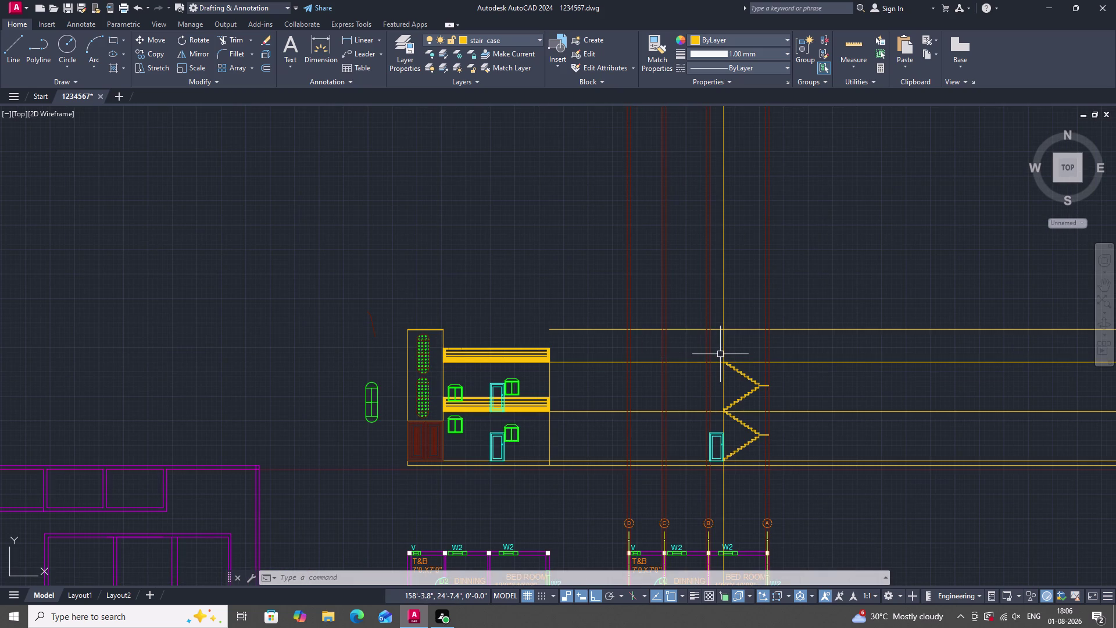
scroll(down, 3)
scroll(up, 3)
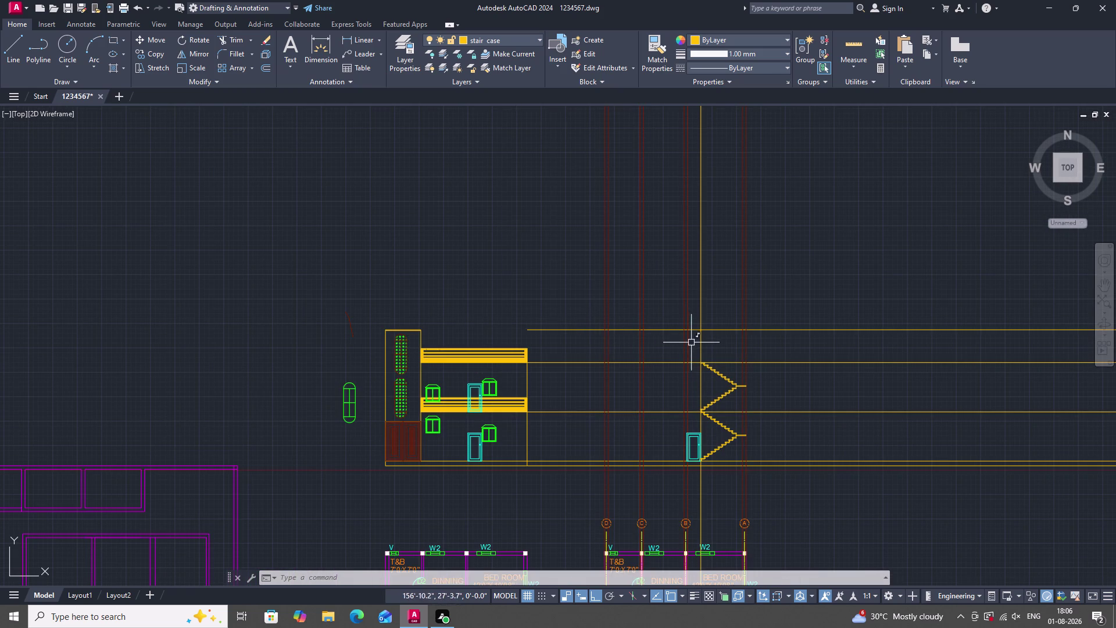
scroll(up, 3)
scroll(down, 3)
scroll(up, 3)
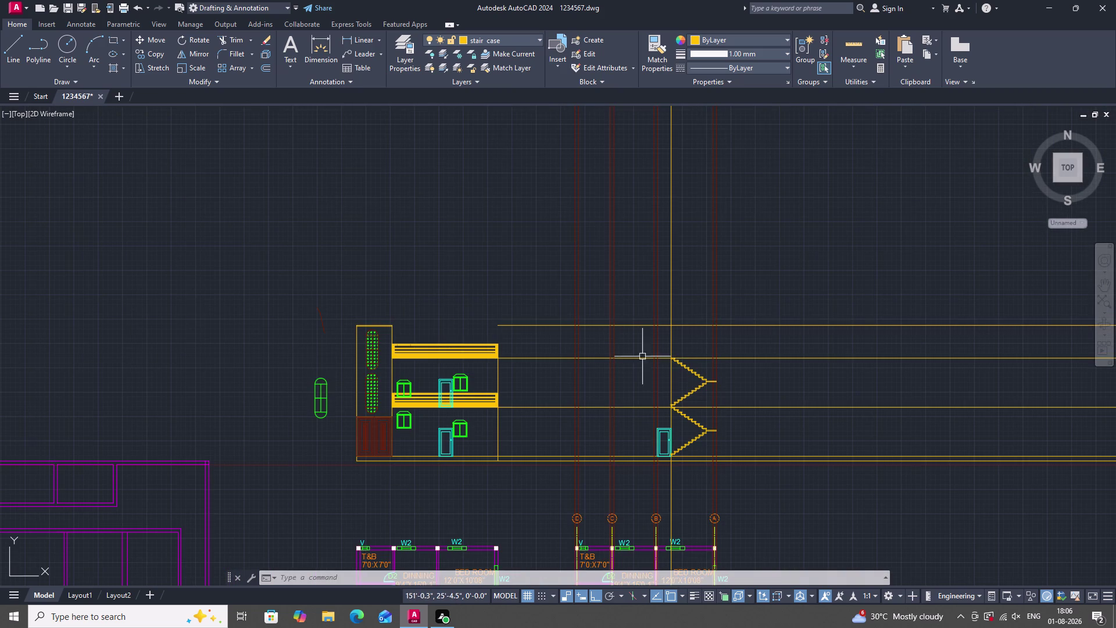
Trim the grid construction lines rising above the roof line with a fence.
text(TR)
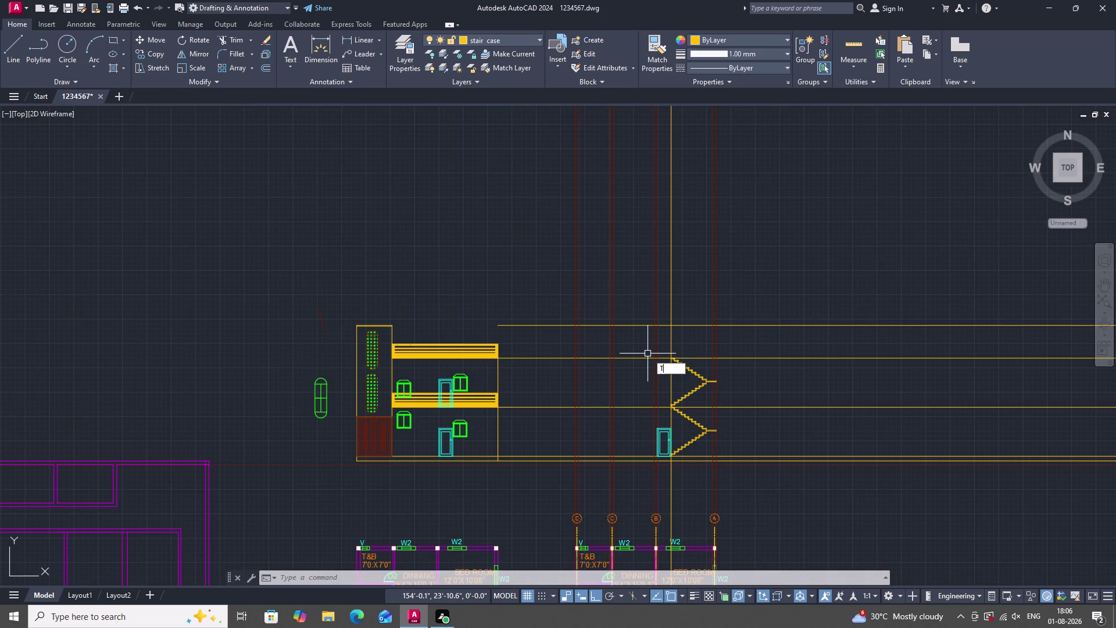
key(space)
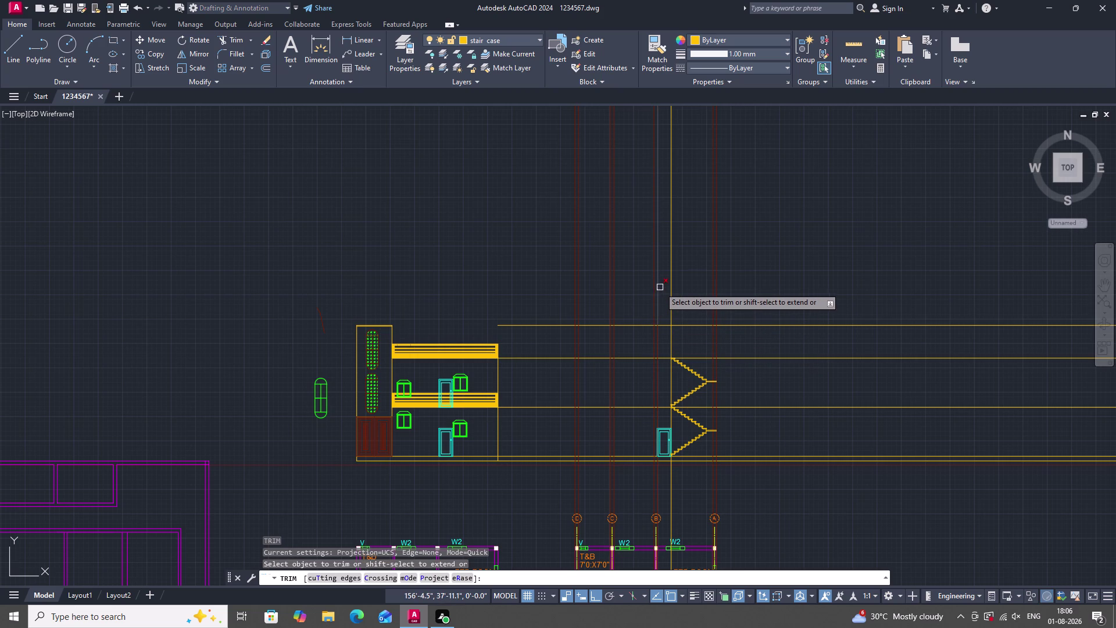
click(741, 257)
drag(736, 257, 563, 257)
drag(779, 267, 642, 285)
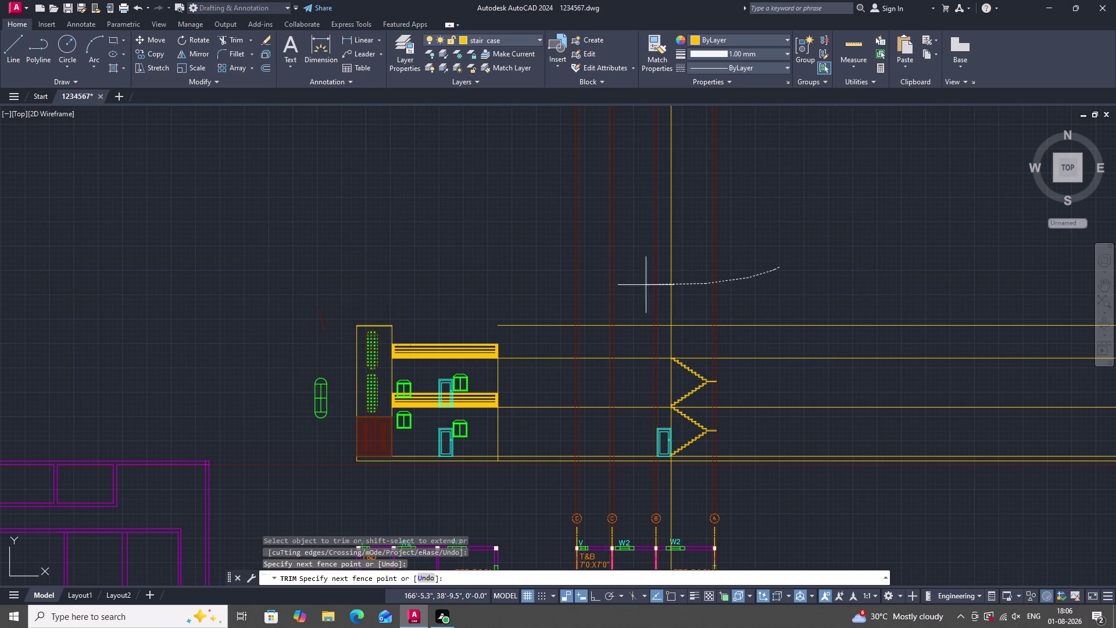
drag(642, 285, 558, 263)
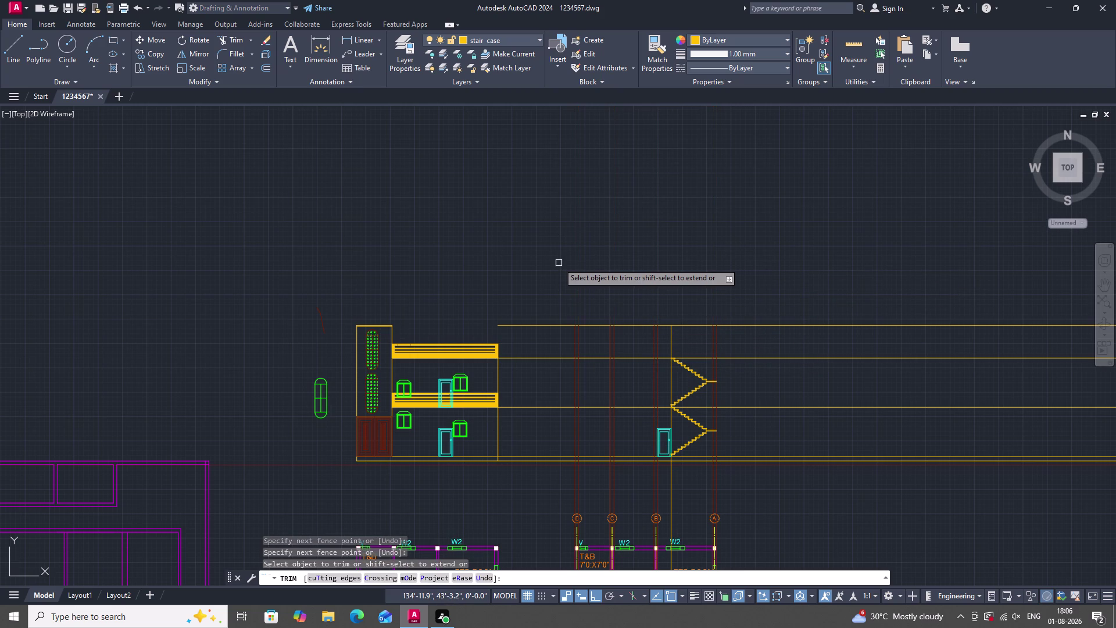
key(Escape)
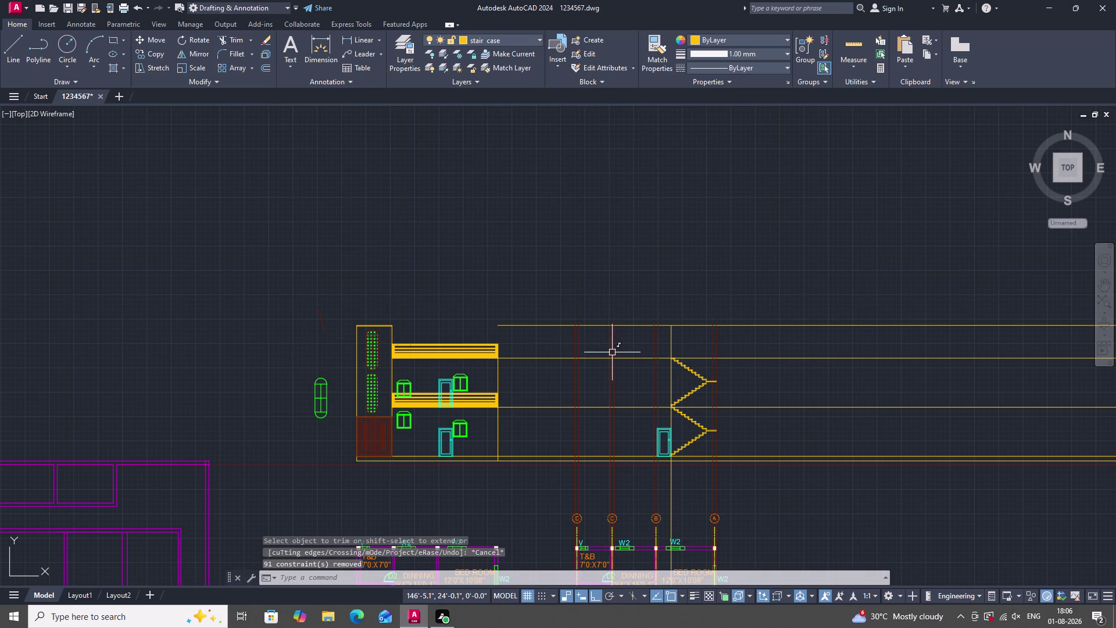
scroll(down, 3)
scroll(up, 3)
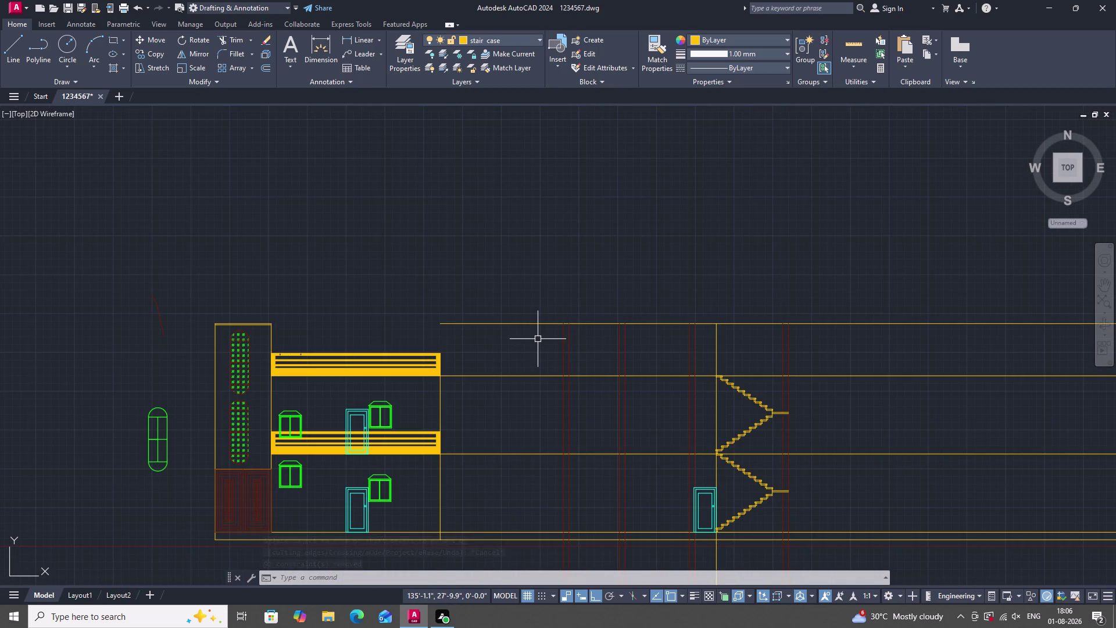
Trim off the roof line's left extension and select the ground-floor door.
text(TR)
key(space)
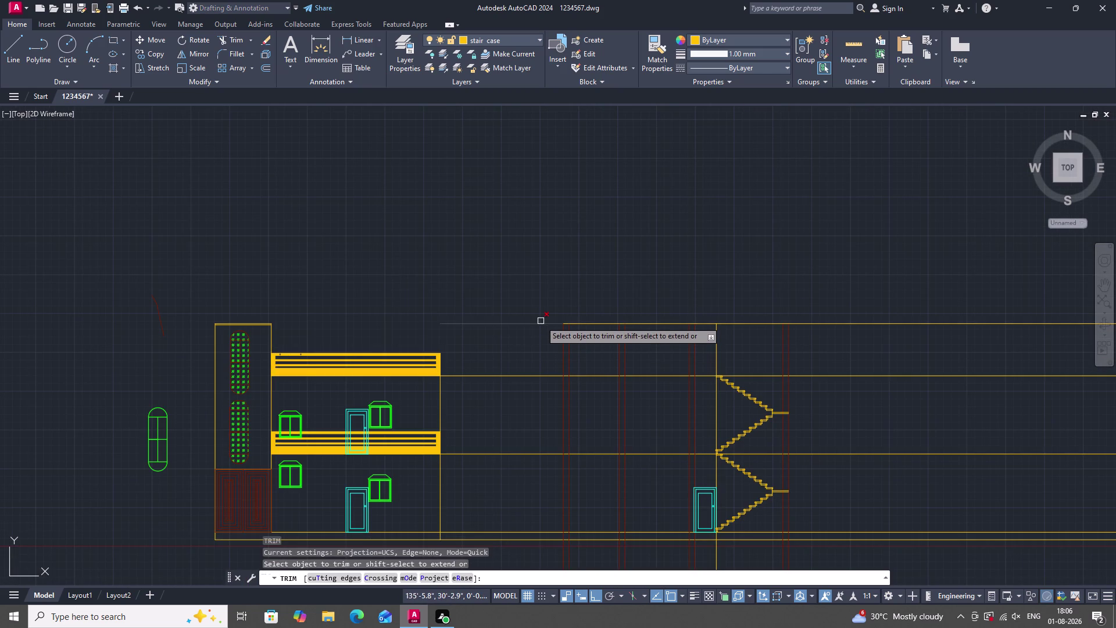
click(541, 321)
key(Escape)
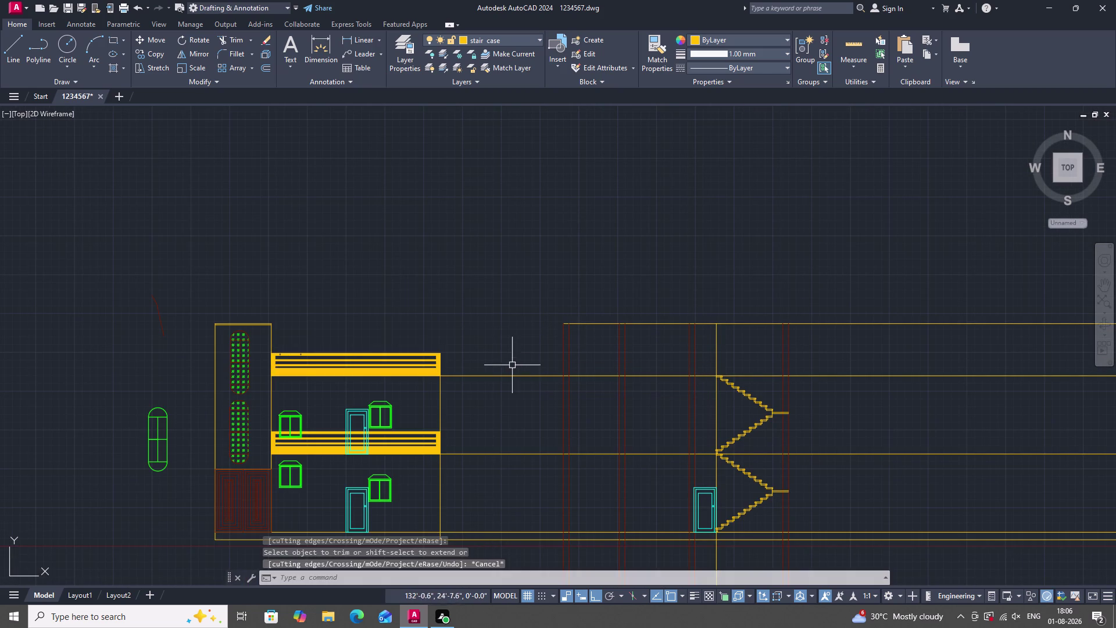
scroll(down, 3)
scroll(up, 3)
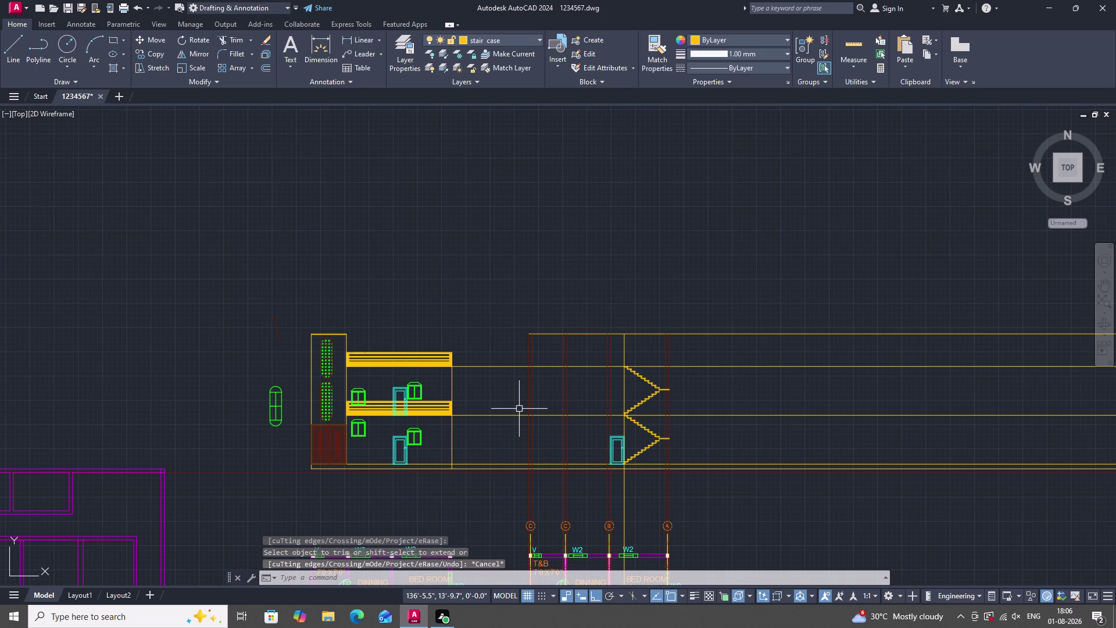
scroll(up, 3)
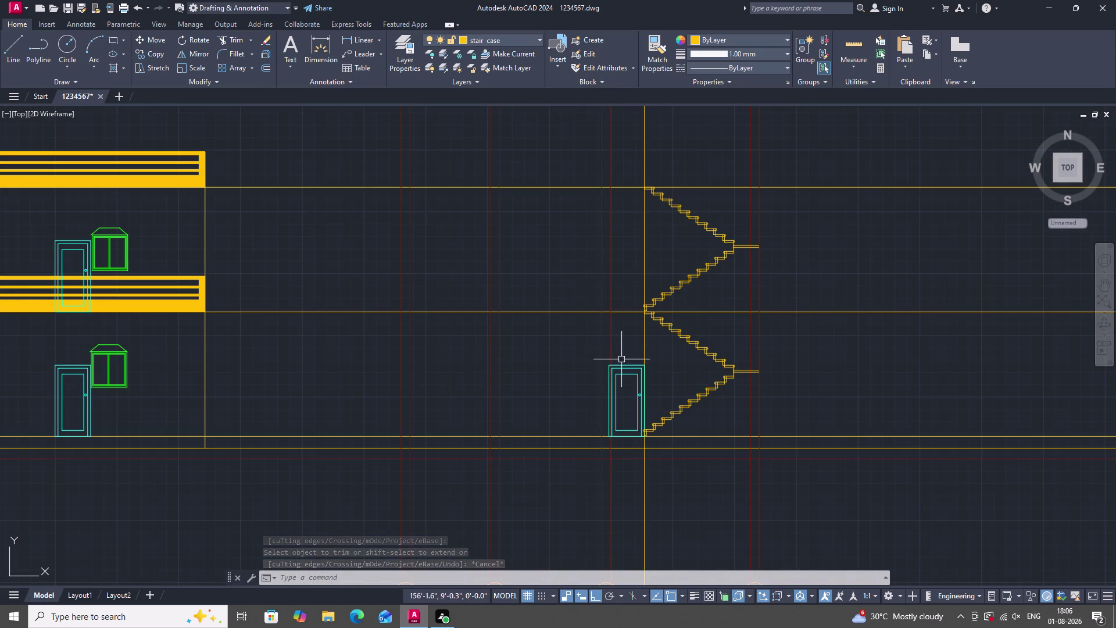
click(627, 370)
scroll(down, 3)
scroll(up, 3)
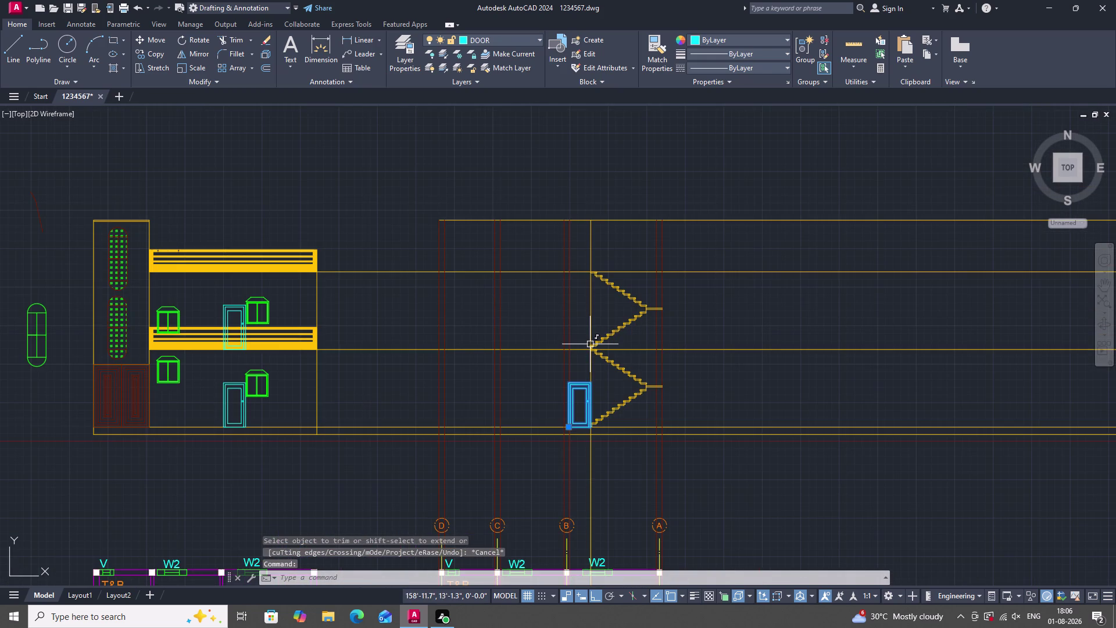
Copy the ground-floor door from its base point onto the first and top floor levels.
text(CO)
key(space)
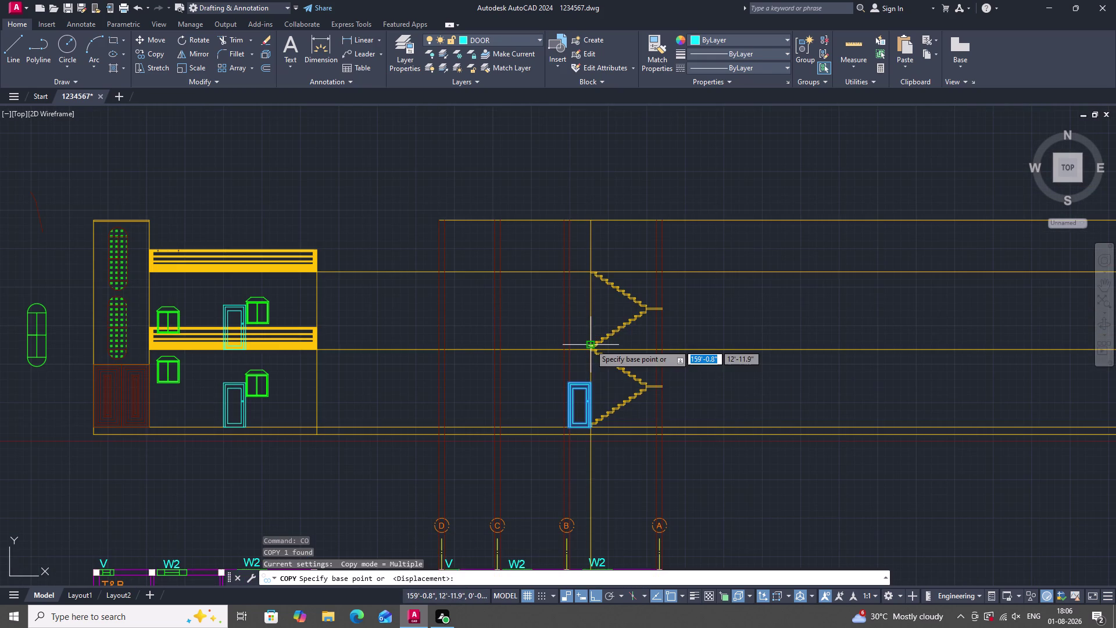
scroll(up, 3)
drag(587, 410, 583, 427)
scroll(down, 3)
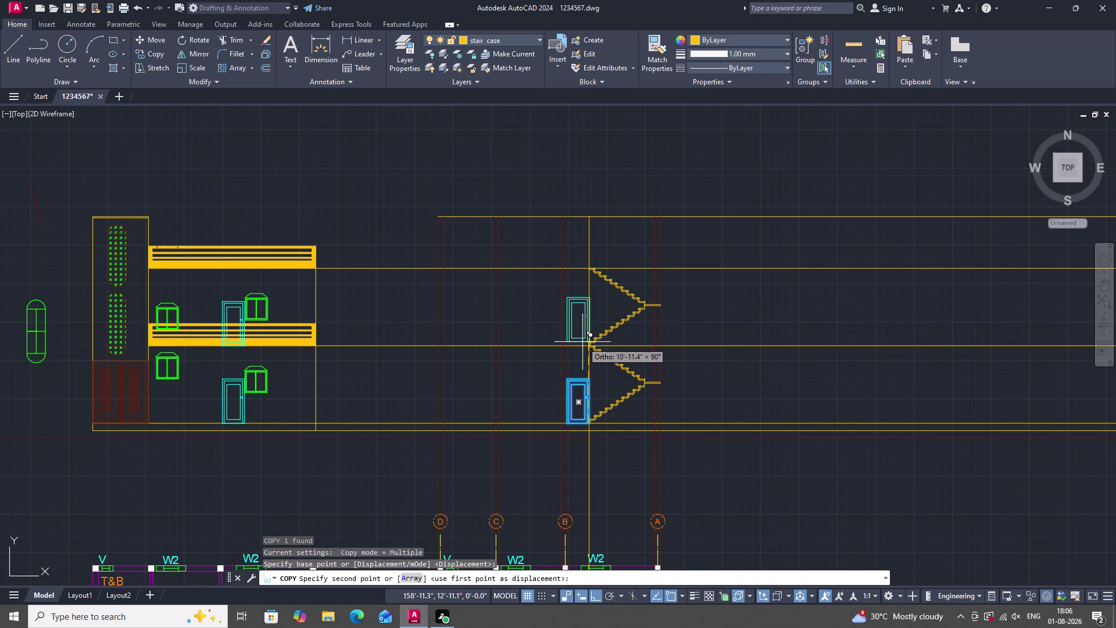
scroll(up, 3)
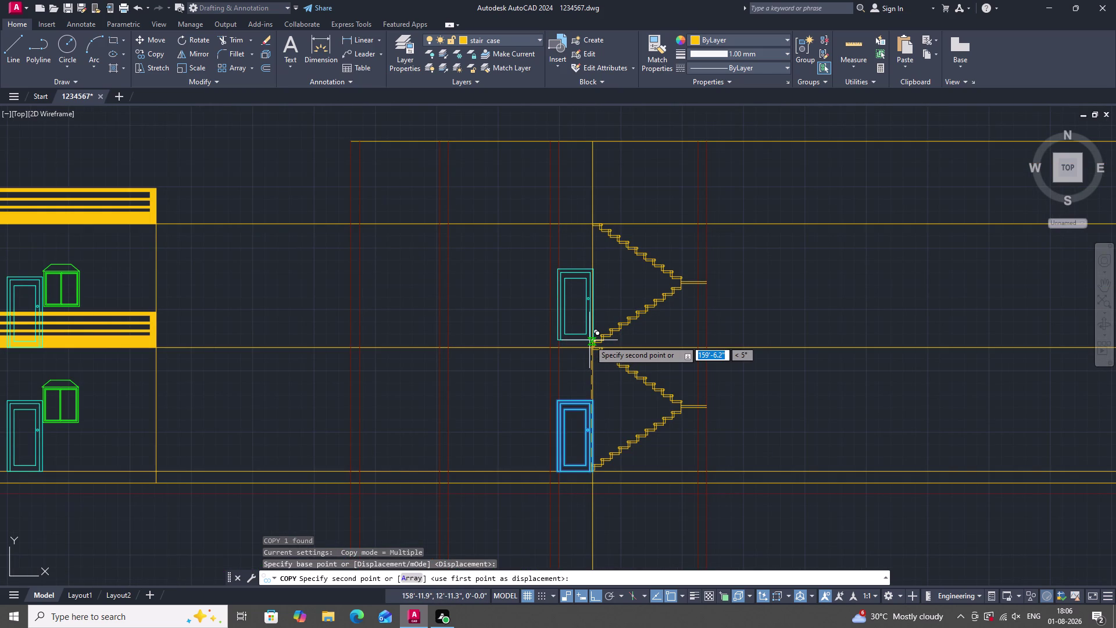
click(590, 342)
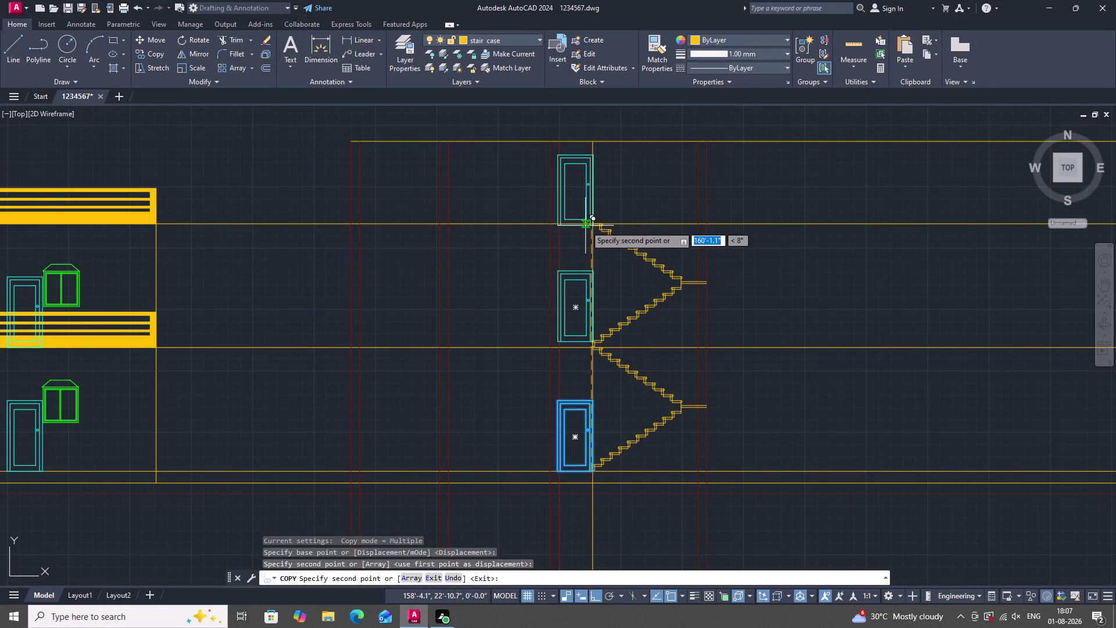
drag(591, 224, 588, 231)
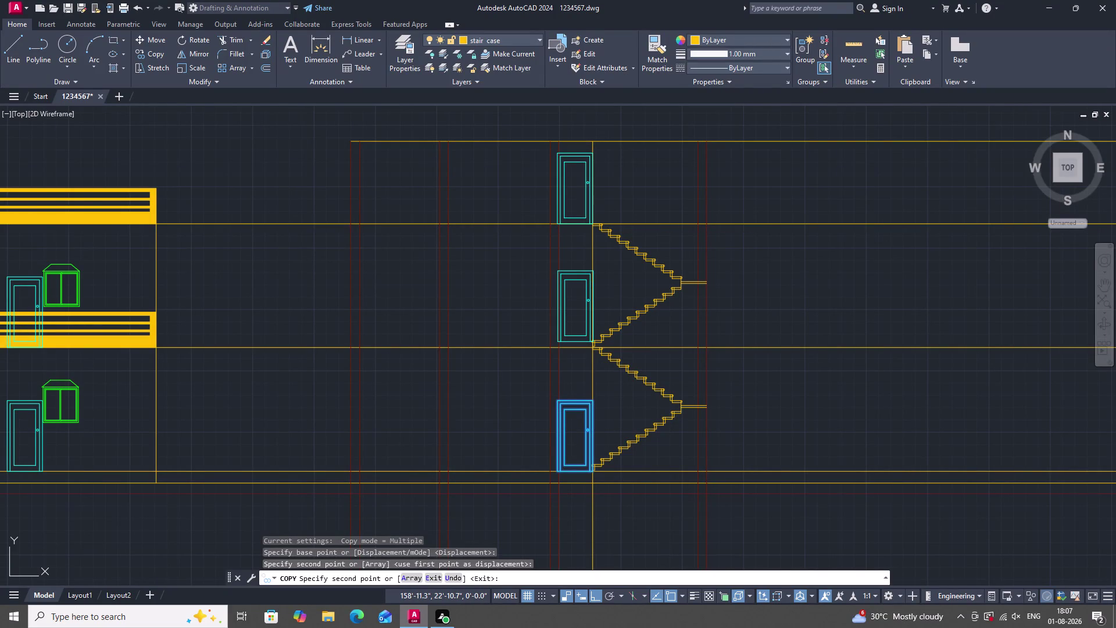
scroll(down, 3)
scroll(down, 3)
scroll(down, 3)
scroll(down, 3)
scroll(down, 3)
scroll(down, 3)
scroll(down, 3)
scroll(down, 3)
key(Escape)
key(Escape)
key(Escape)
key(Escape)
key(Escape)
scroll(down, 3)
scroll(down, 3)
scroll(down, 3)
key(Escape)
key(Escape)
key(Escape)
key(Escape)
scroll(down, 3)
scroll(down, 3)
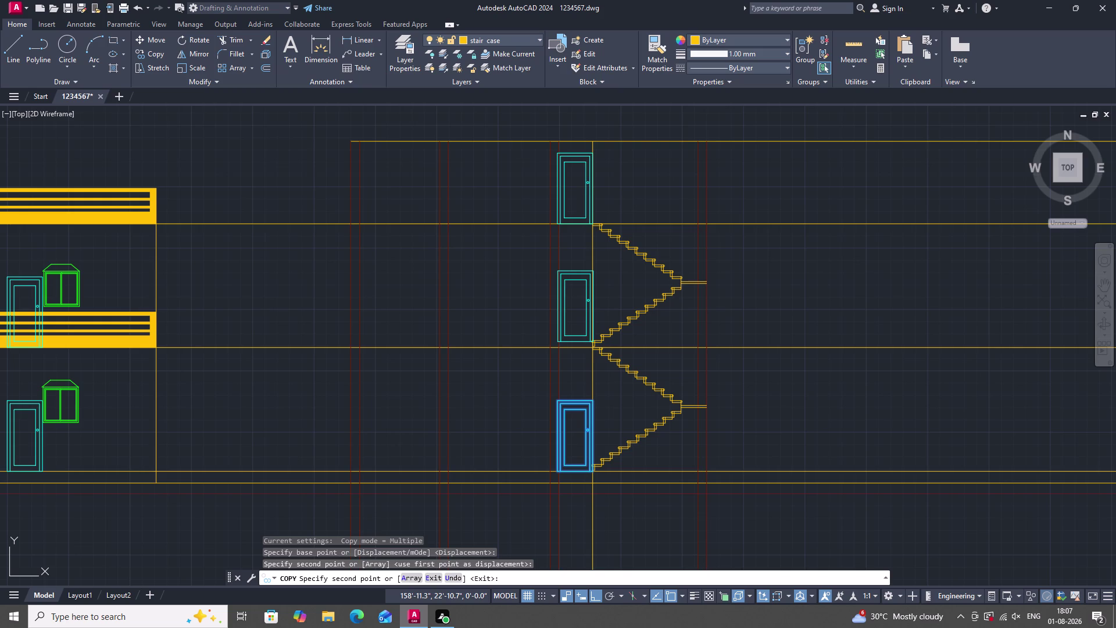
scroll(down, 3)
double_click(796, 22)
click(1087, 37)
key(Escape)
key(Escape)
key(Escape)
key(Escape)
key(Escape)
scroll(down, 3)
scroll(down, 3)
scroll(down, 3)
scroll(down, 3)
scroll(down, 3)
scroll(down, 3)
scroll(down, 3)
scroll(down, 3)
scroll(down, 3)
scroll(down, 3)
scroll(down, 3)
scroll(down, 3)
drag(386, 195, 277, 249)
drag(549, 268, 505, 280)
drag(597, 269, 557, 267)
drag(381, 264, 637, 329)
drag(622, 265, 588, 275)
drag(537, 294, 443, 339)
drag(605, 338, 901, 370)
drag(860, 328, 627, 385)
drag(818, 383, 807, 393)
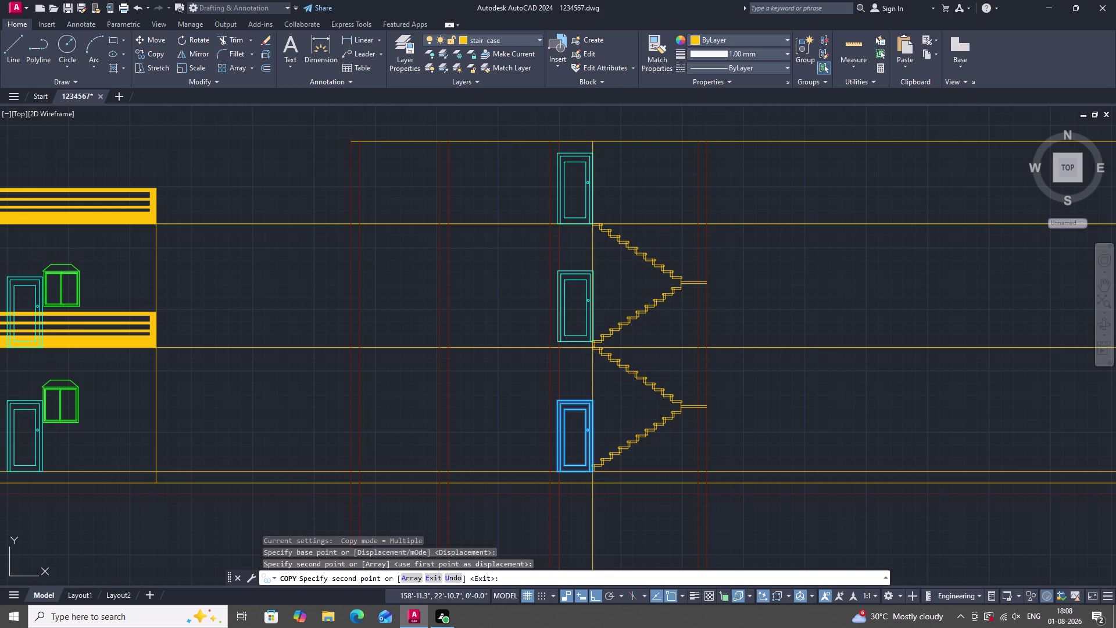